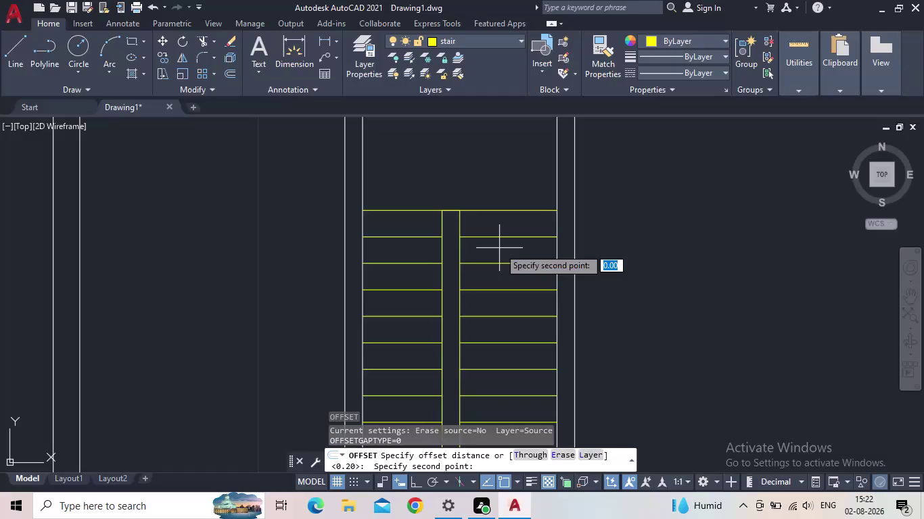
Try offsetting the central strip at 0 and then 0.09, abandoning both attempts.
triple_click(499, 248)
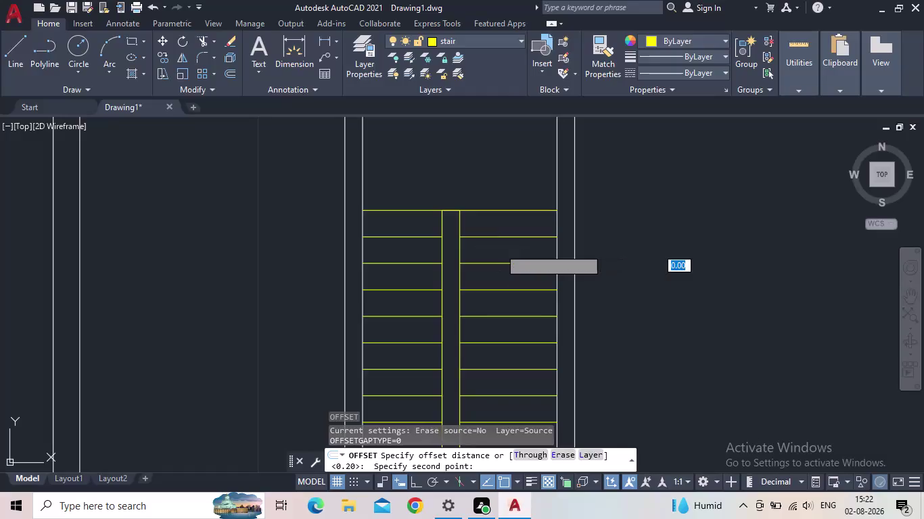
triple_click(499, 248)
key(0)
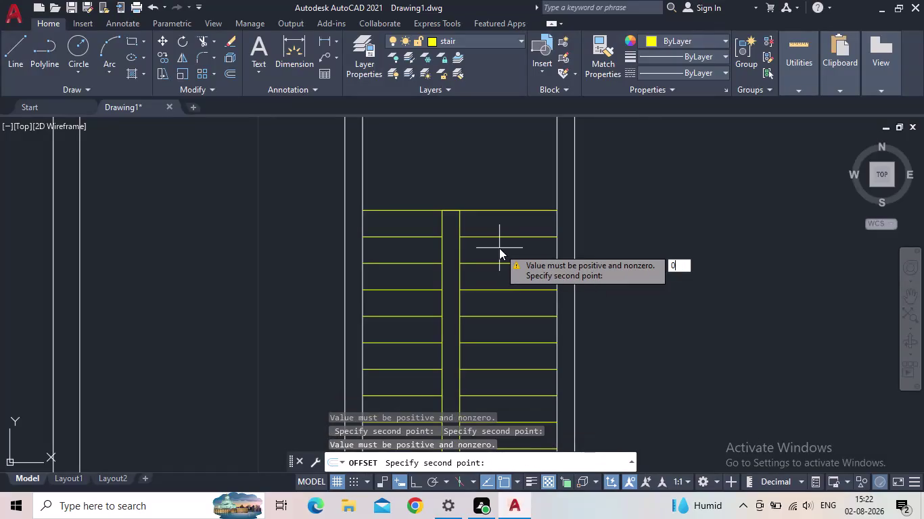
key(Escape)
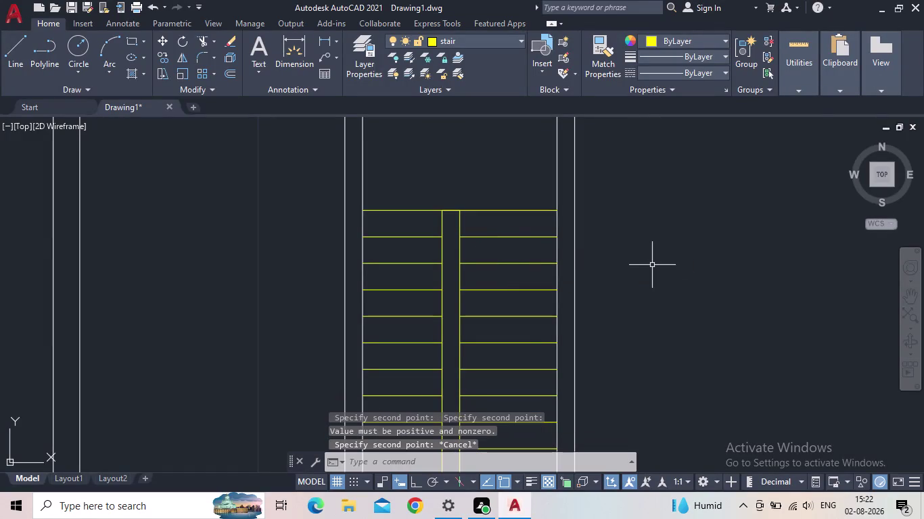
key(o)
key(Return)
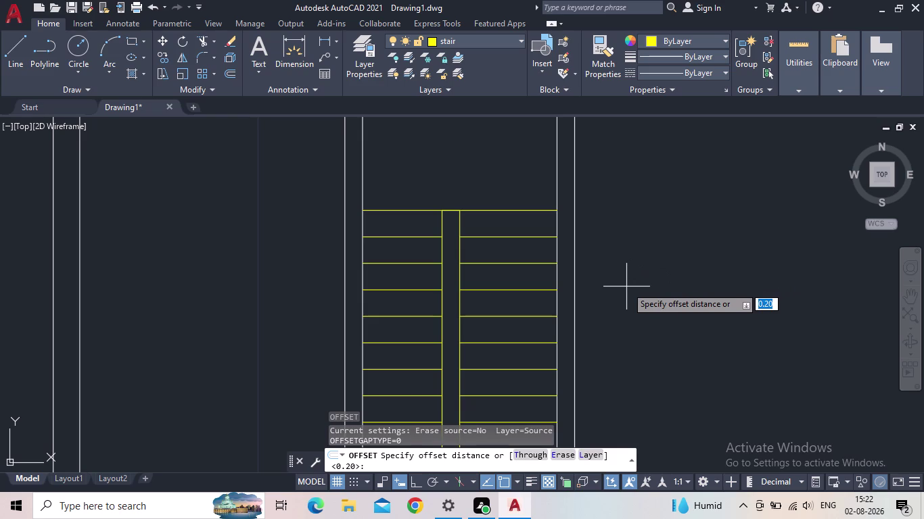
text(0.)
text(09)
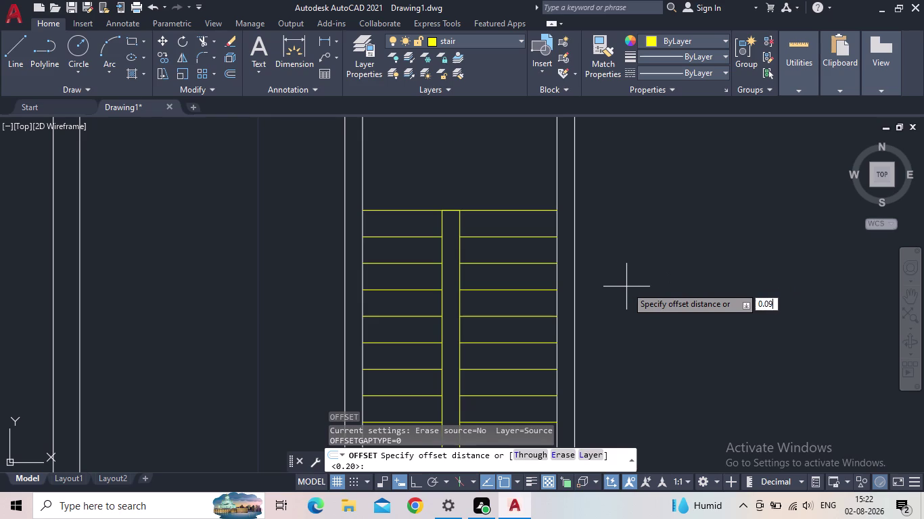
key(Return)
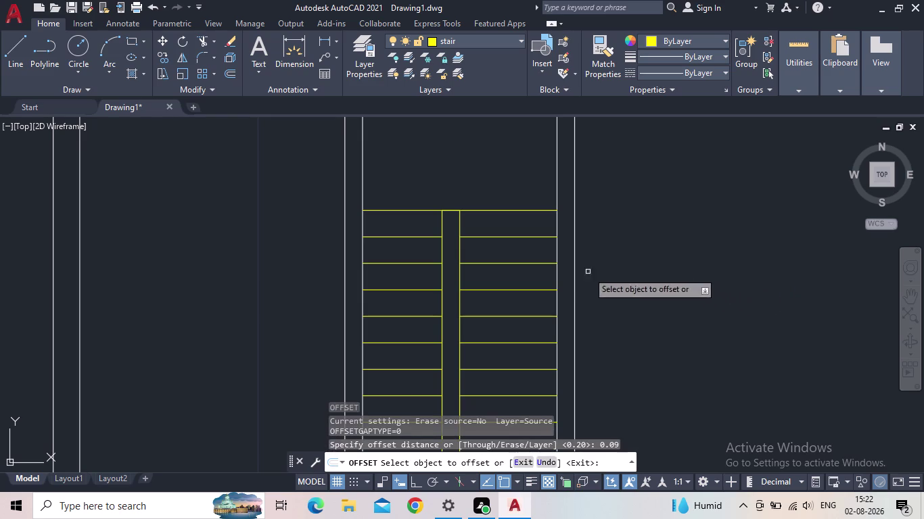
click(459, 223)
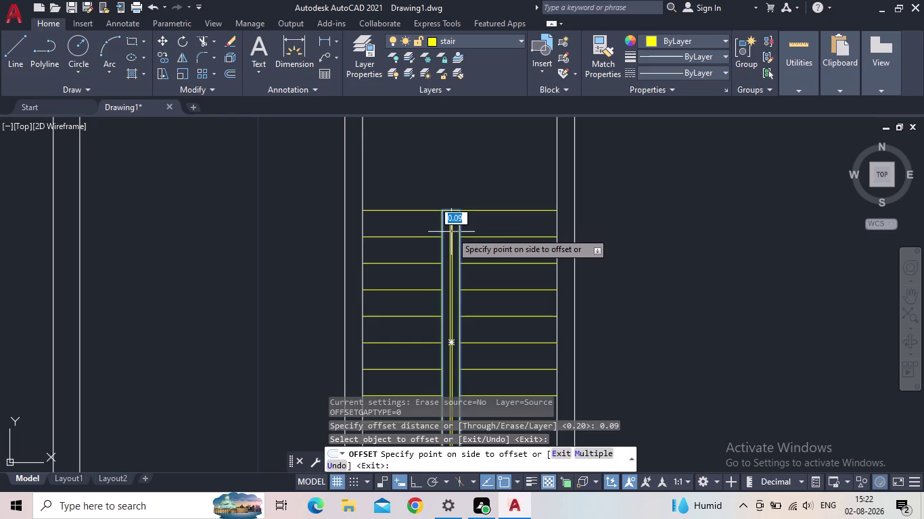
key(Escape)
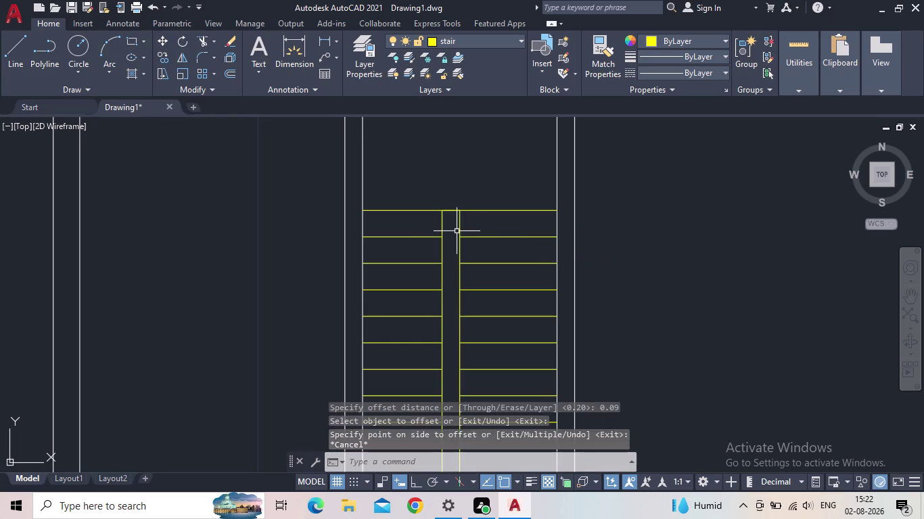
Offset the central strip's outline 0.10 outward and select the new outer outline.
key(o)
key(Return)
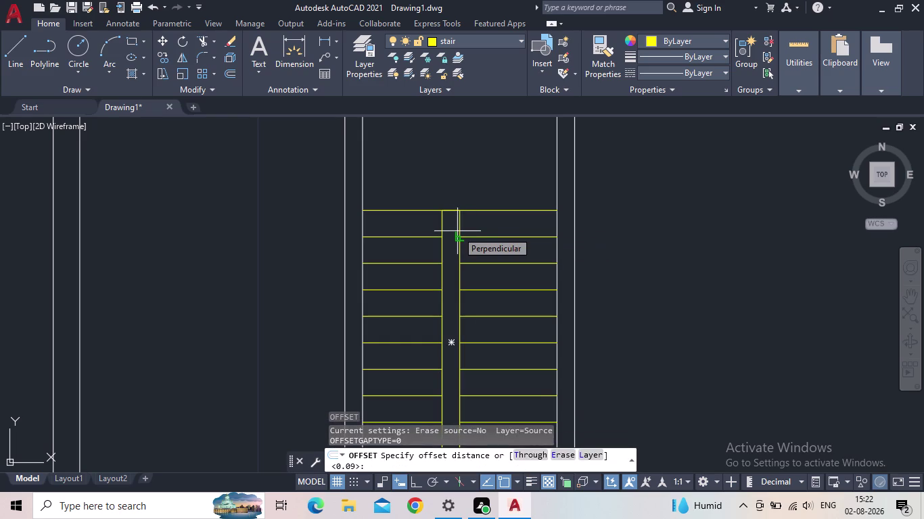
text(0)
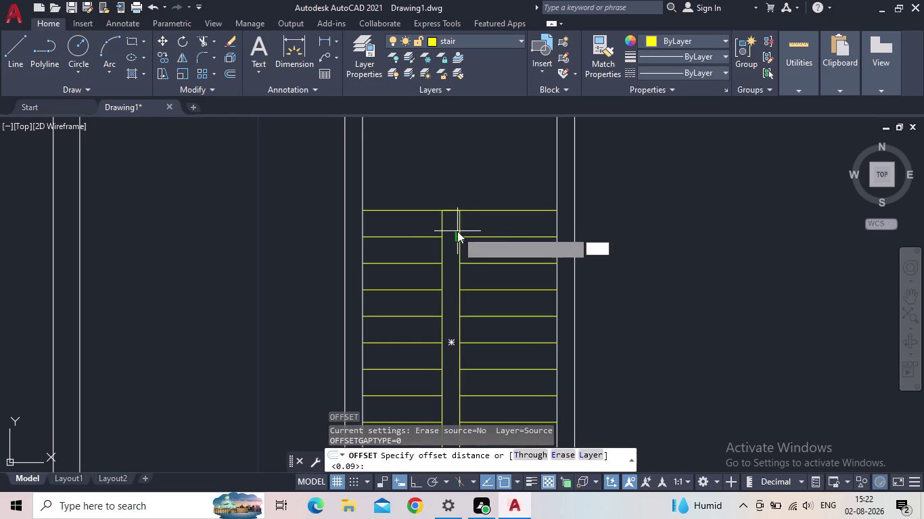
text(.10)
key(Return)
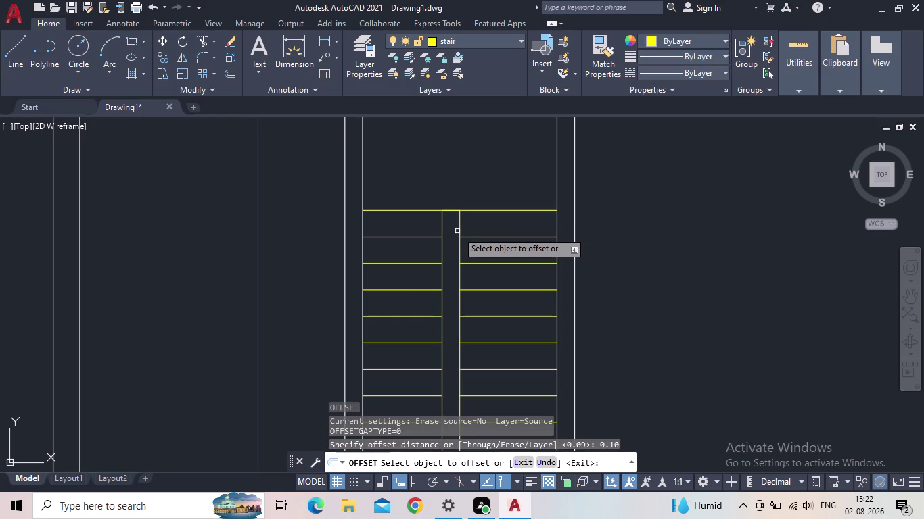
click(460, 225)
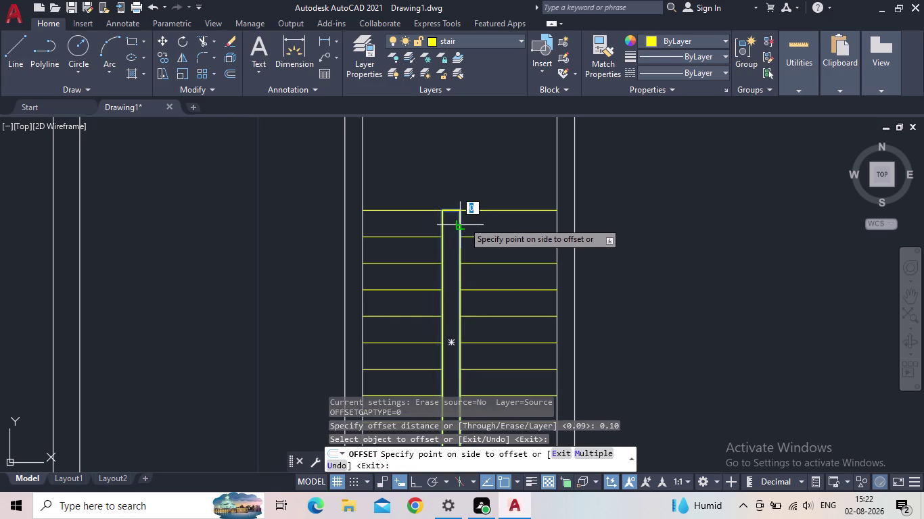
middle_click(463, 222)
middle_drag(463, 215, 465, 209)
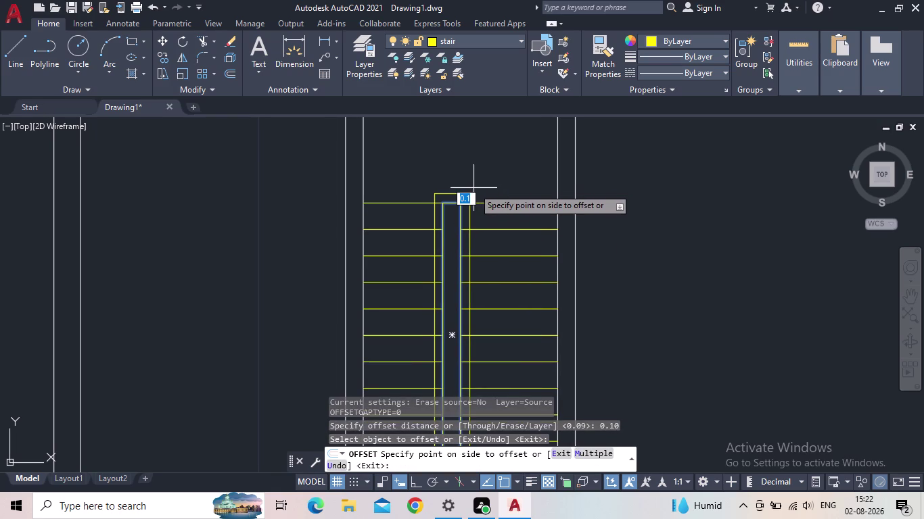
middle_drag(472, 189, 490, 112)
click(492, 134)
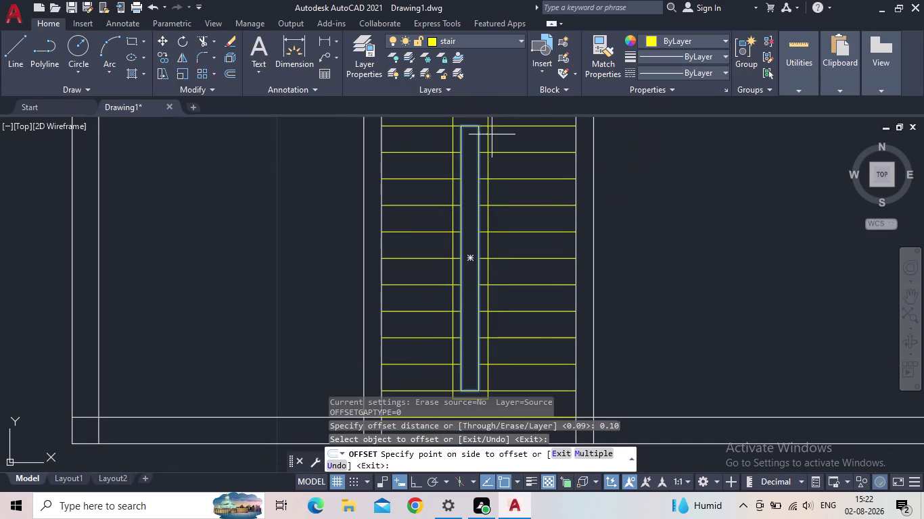
scroll(down, 3)
middle_drag(489, 187, 485, 205)
key(Escape)
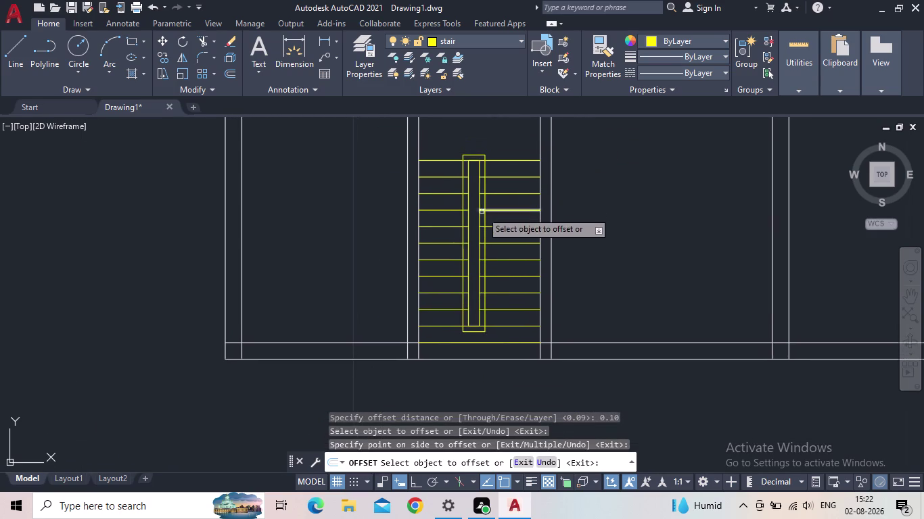
scroll(up, 3)
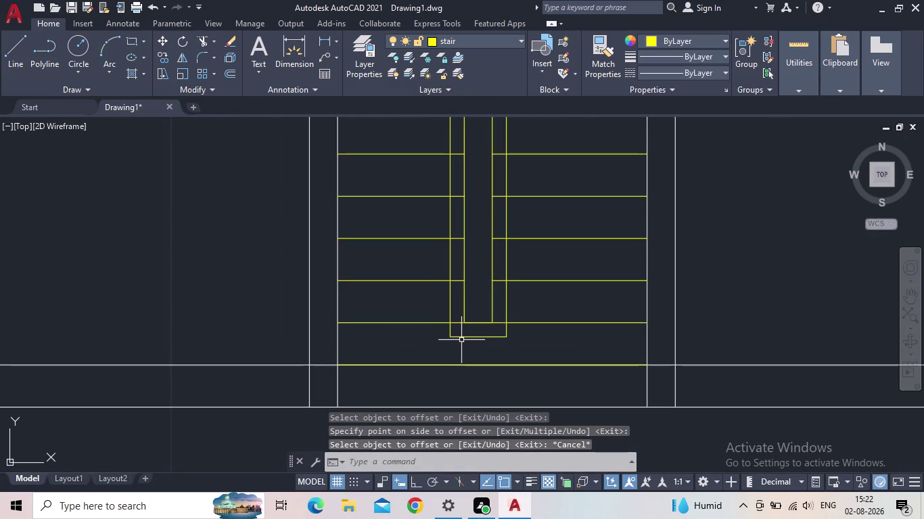
click(462, 338)
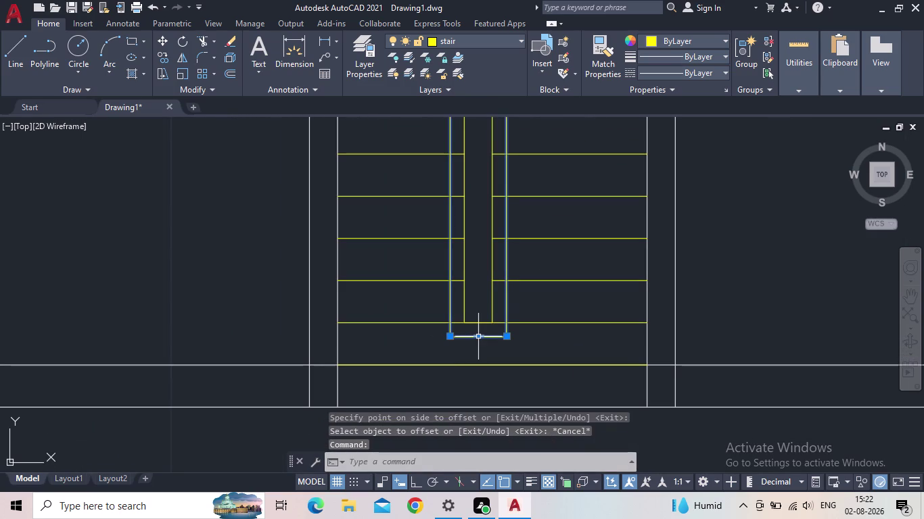
Try grip-stretching the outer outline's bottom and top edges, then cancel.
click(478, 337)
click(476, 324)
scroll(down, 3)
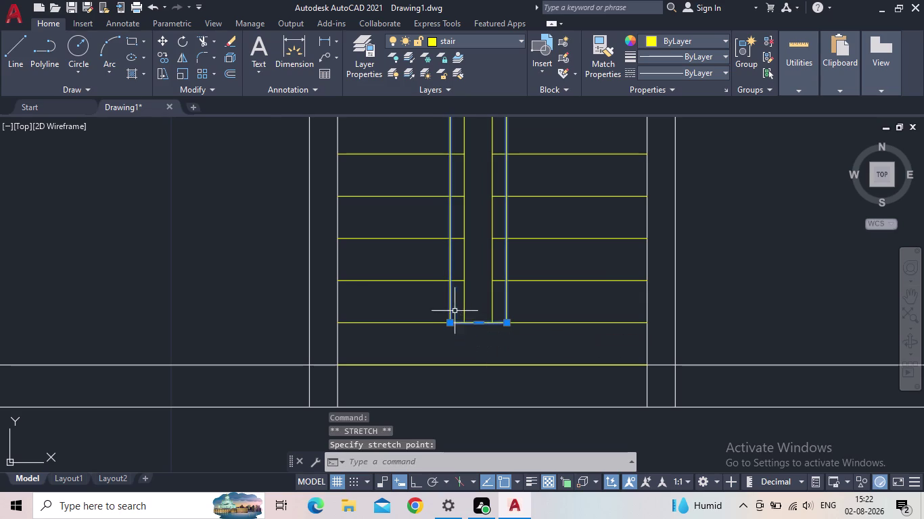
middle_drag(422, 292, 405, 395)
scroll(down, 3)
scroll(up, 3)
middle_drag(415, 342, 432, 266)
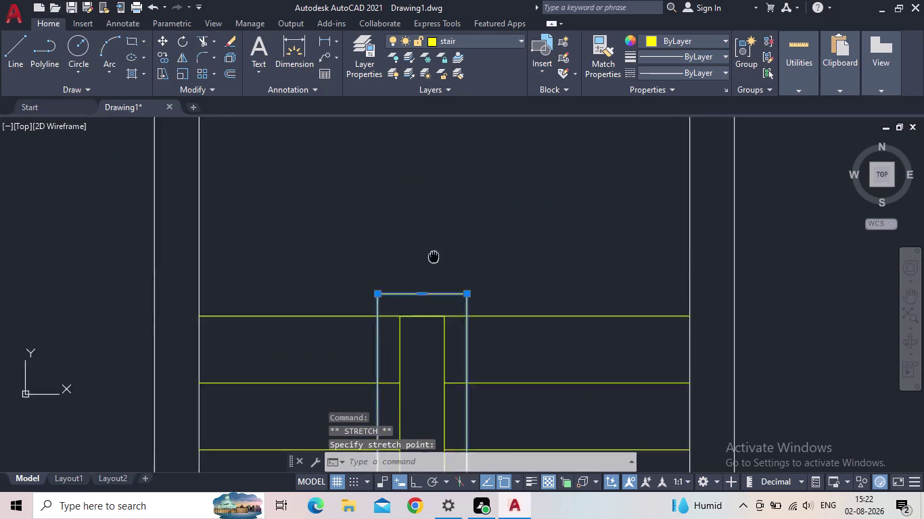
middle_drag(432, 266, 438, 220)
click(431, 240)
click(430, 262)
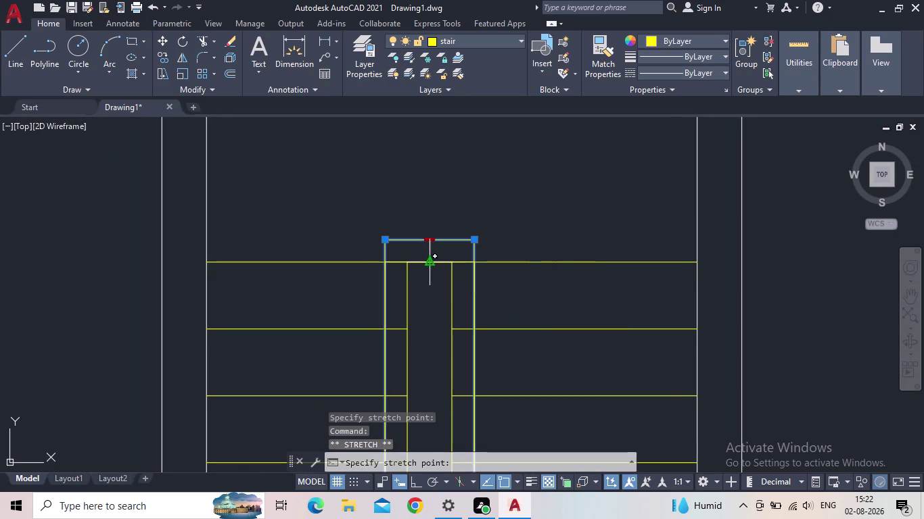
scroll(down, 3)
middle_drag(432, 272, 466, 242)
key(Escape)
scroll(down, 3)
middle_drag(449, 297, 464, 260)
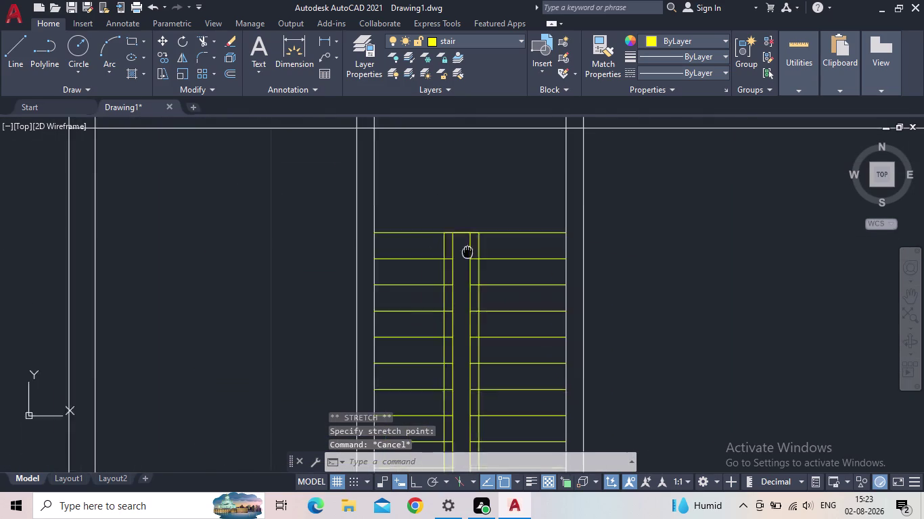
middle_drag(464, 261, 485, 197)
scroll(down, 3)
scroll(up, 3)
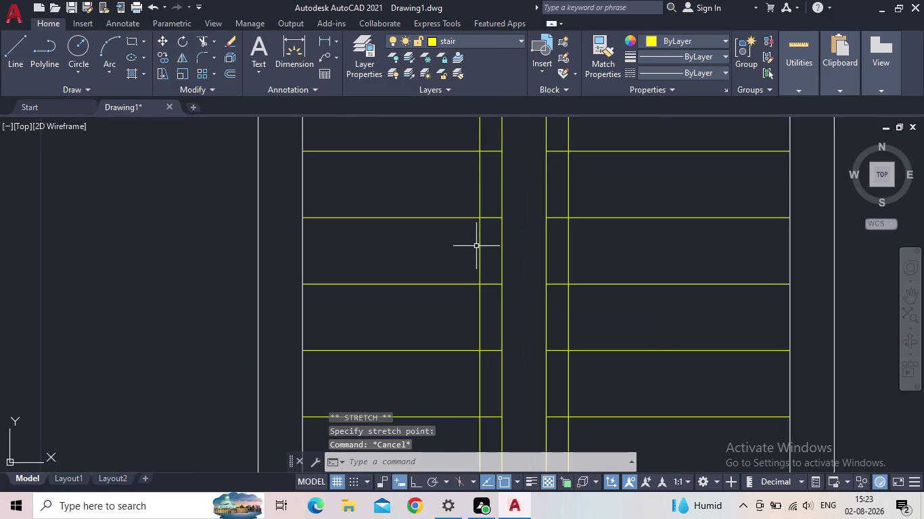
Move the outer outline's left and right sides in toward the central strip.
click(479, 248)
scroll(down, 3)
middle_drag(497, 252, 516, 177)
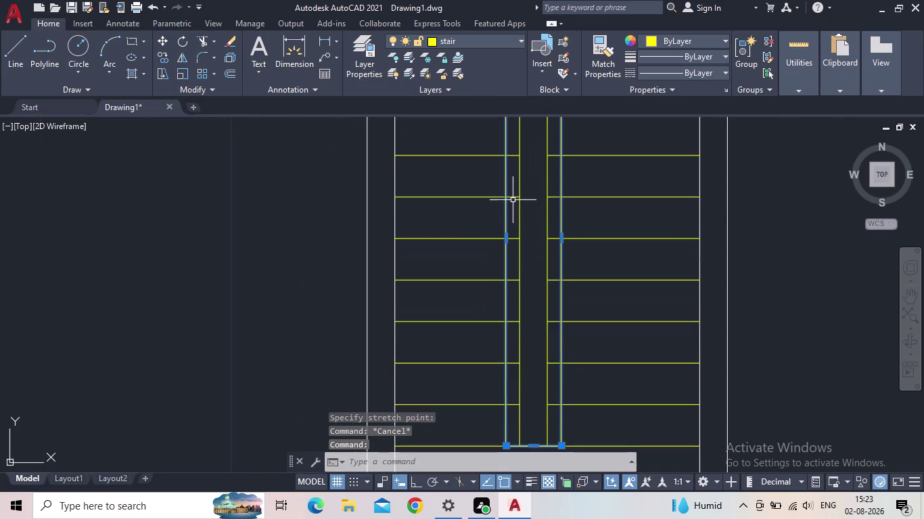
click(506, 239)
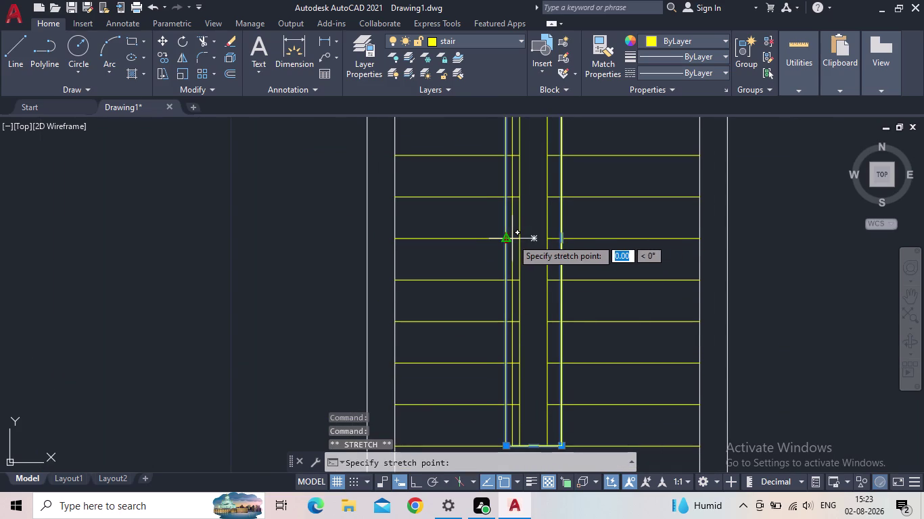
click(512, 239)
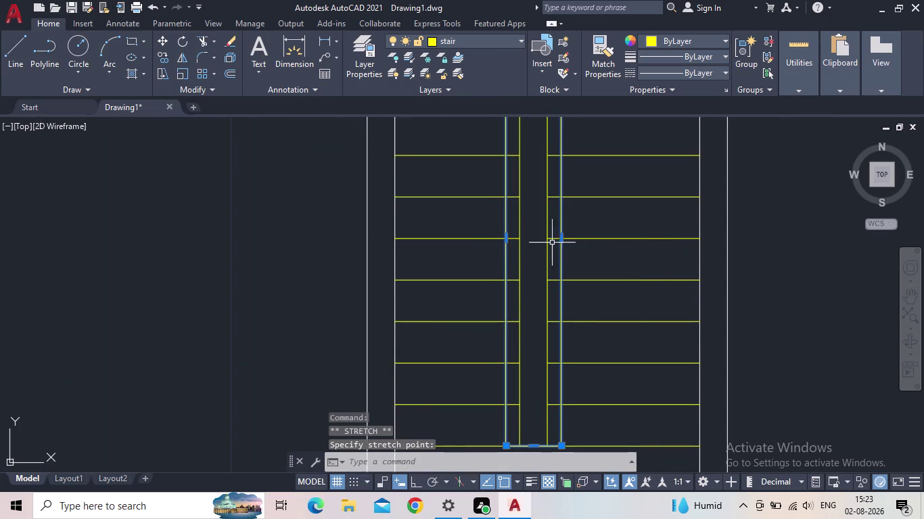
click(505, 240)
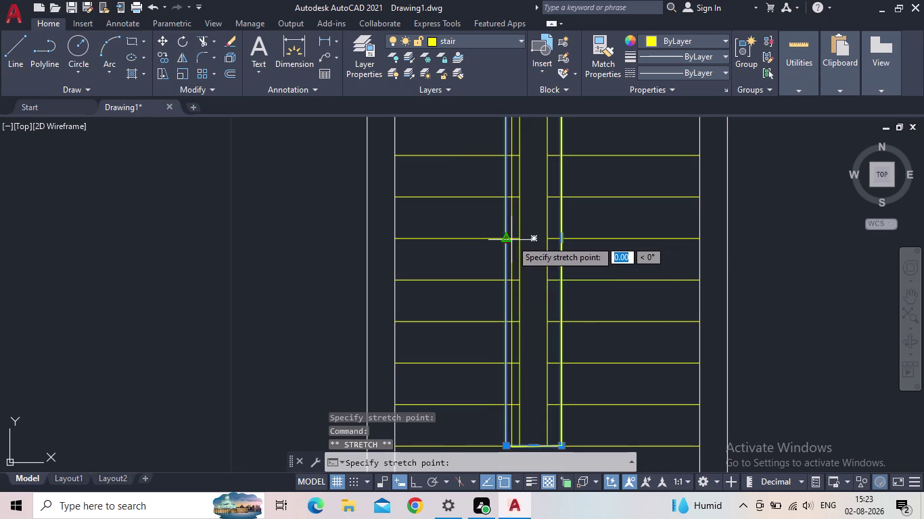
click(511, 240)
click(506, 240)
scroll(up, 3)
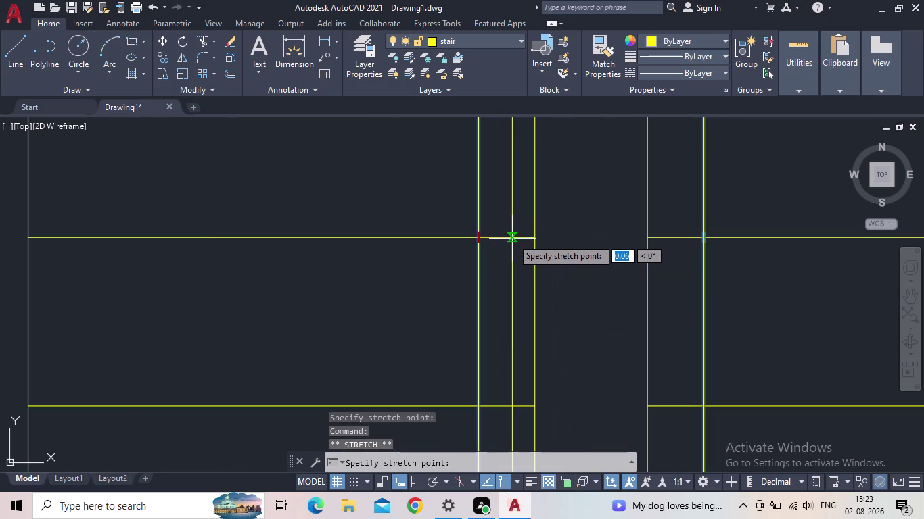
click(512, 239)
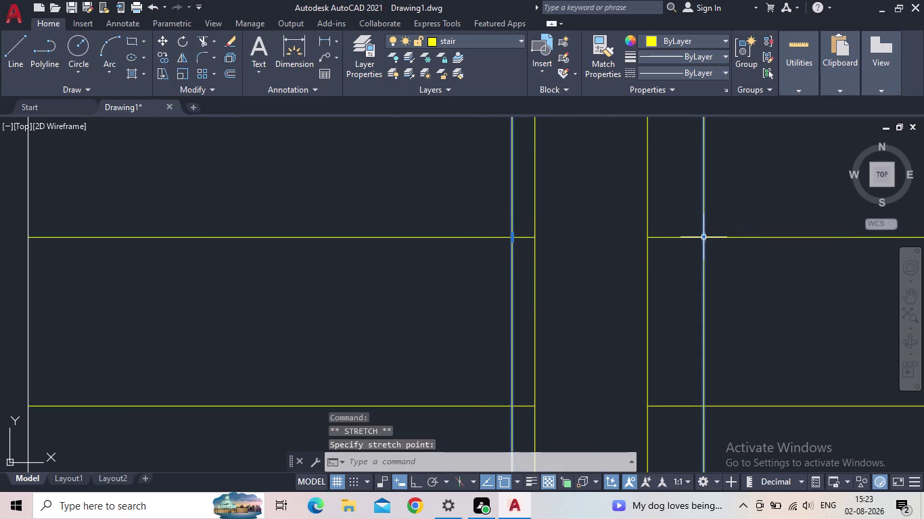
click(707, 241)
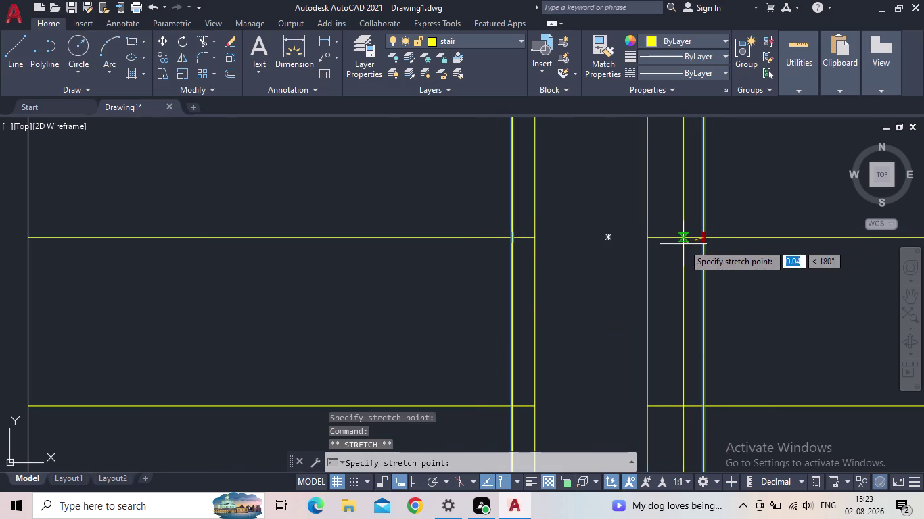
click(683, 244)
scroll(down, 3)
scroll(down, 3)
middle_drag(724, 271, 685, 277)
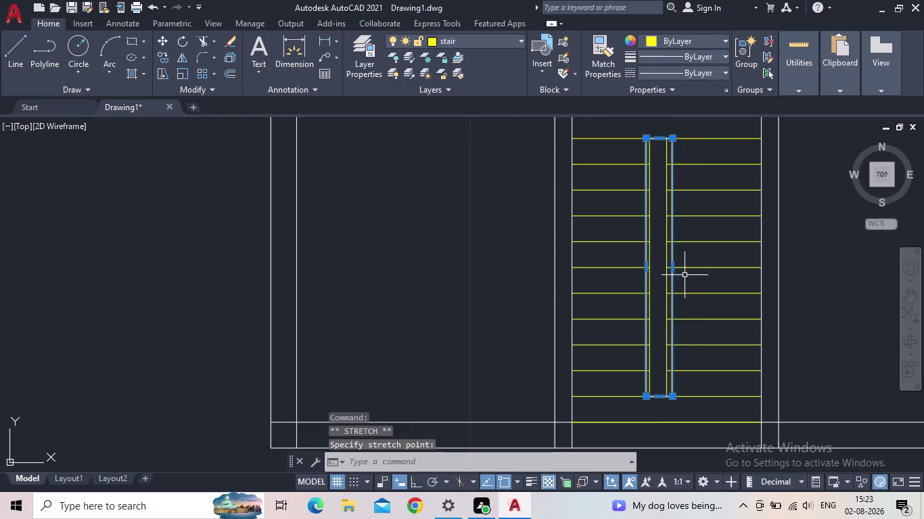
scroll(up, 3)
scroll(up, 3)
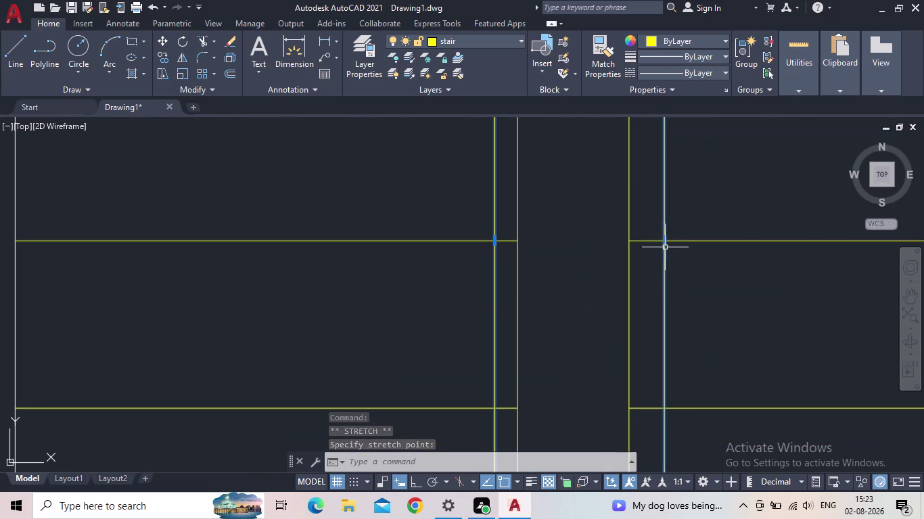
Select the central strip lines, stretch their end, then cancel and clear the selection.
click(665, 244)
click(664, 243)
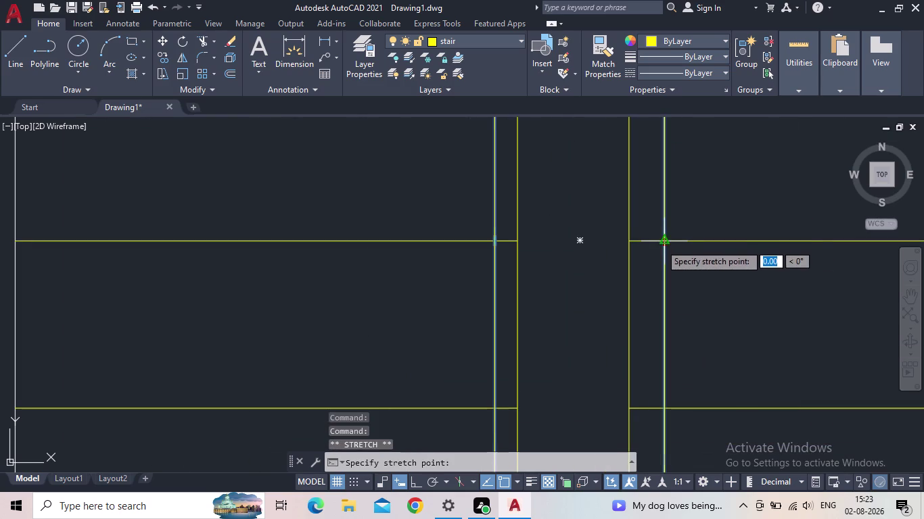
click(653, 244)
scroll(down, 3)
middle_drag(689, 283, 683, 295)
scroll(down, 3)
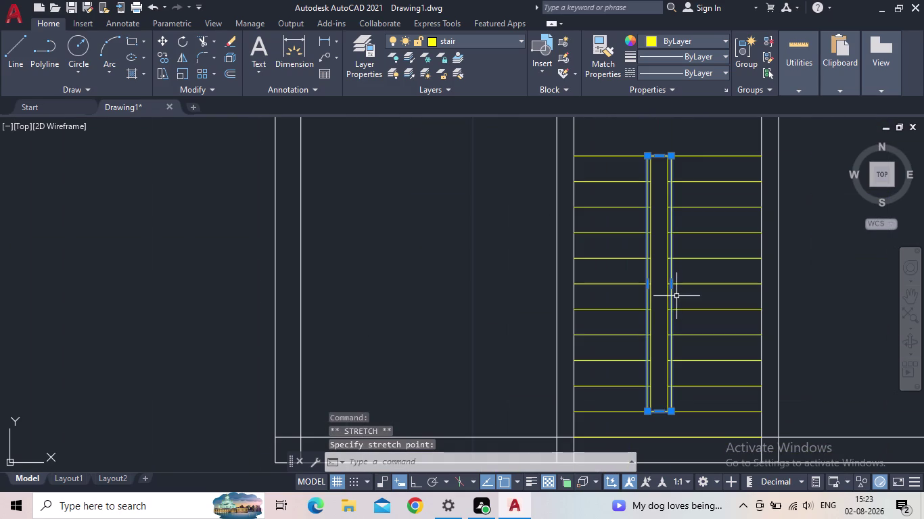
key(Escape)
middle_drag(675, 295, 645, 270)
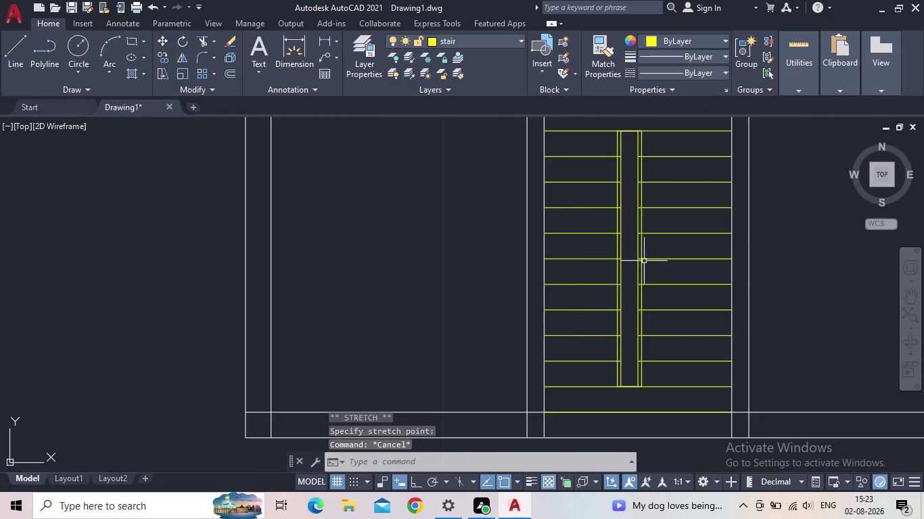
scroll(down, 3)
middle_drag(622, 266, 597, 284)
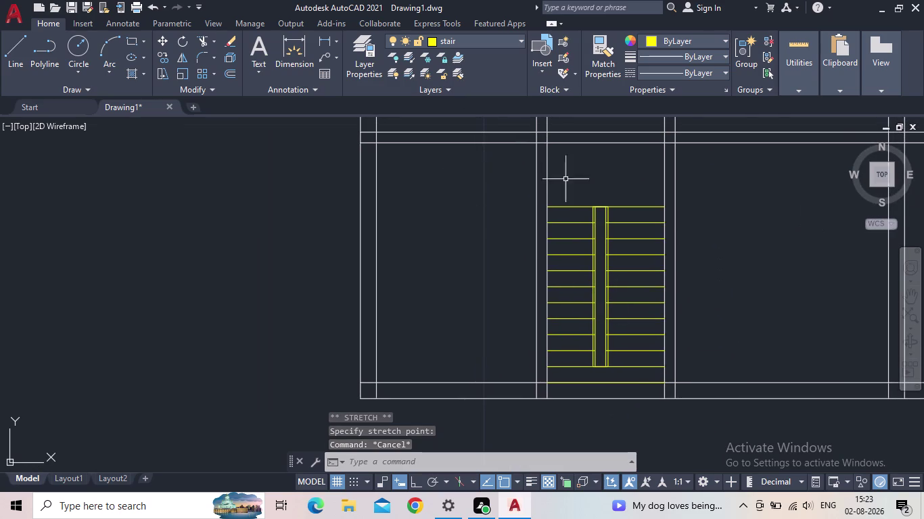
scroll(up, 3)
With TR, trim the first tread pieces inside the central strip using picks and a fence.
text(t)
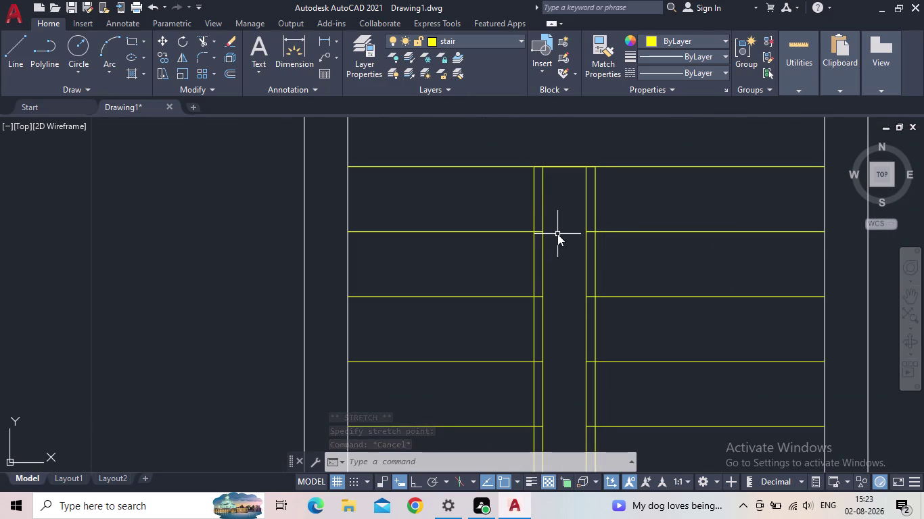
text(r)
key(Return)
scroll(up, 3)
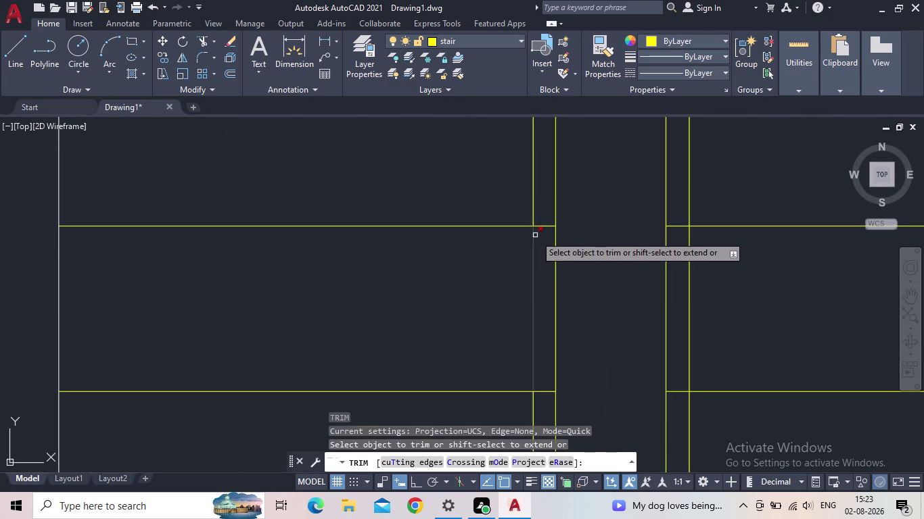
scroll(up, 3)
click(543, 234)
click(549, 205)
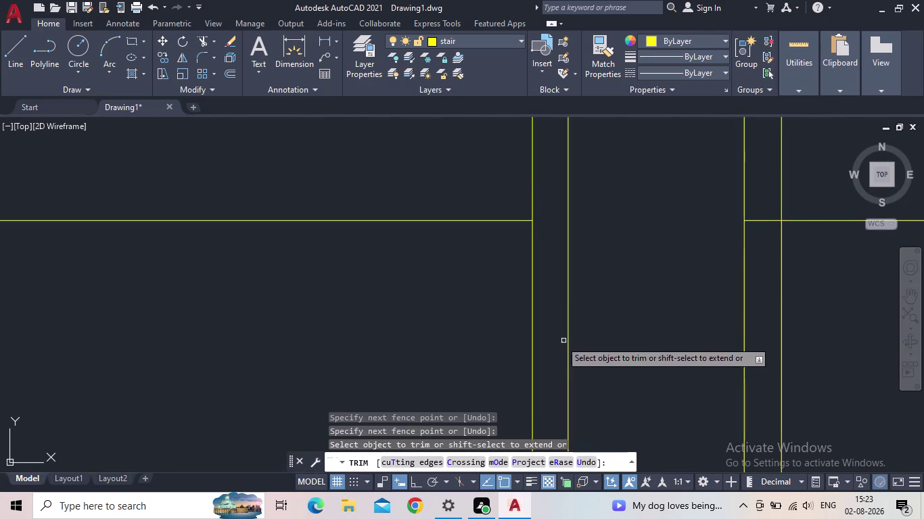
middle_drag(545, 323, 503, 130)
scroll(down, 3)
drag(507, 249, 505, 240)
click(506, 220)
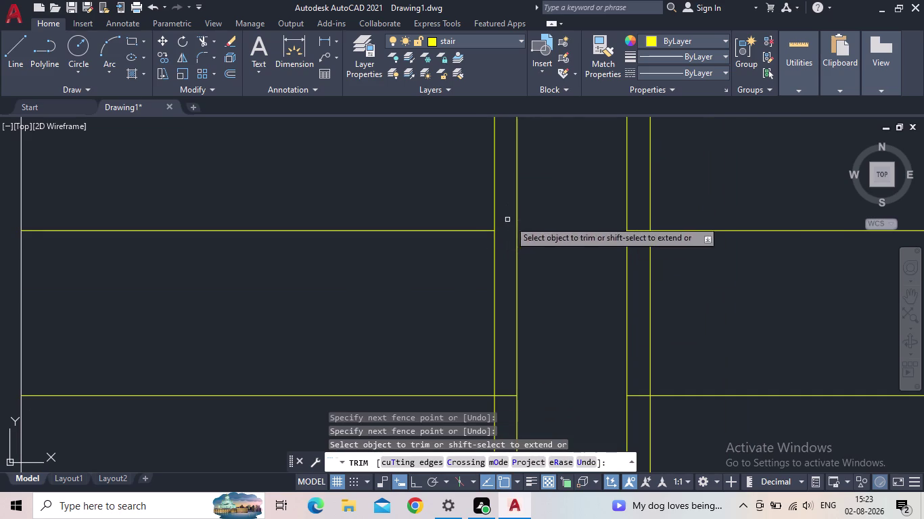
click(638, 231)
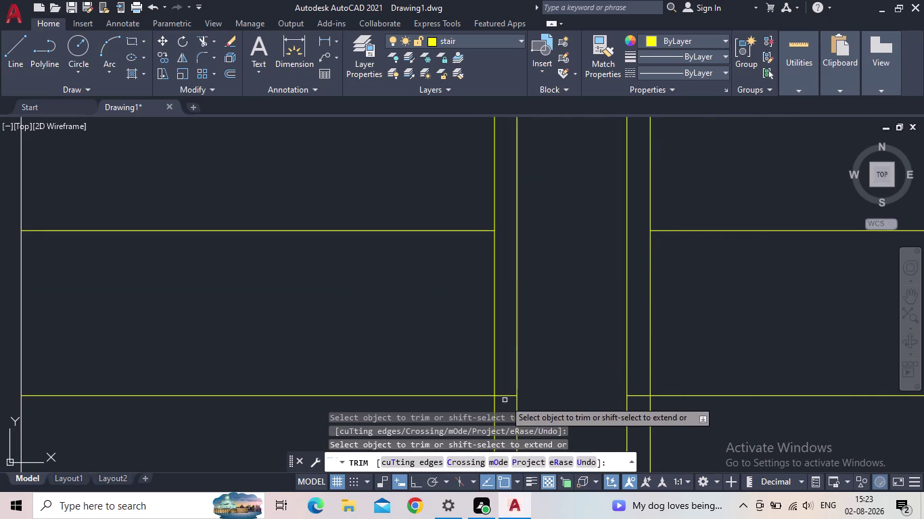
click(505, 399)
click(505, 396)
click(507, 394)
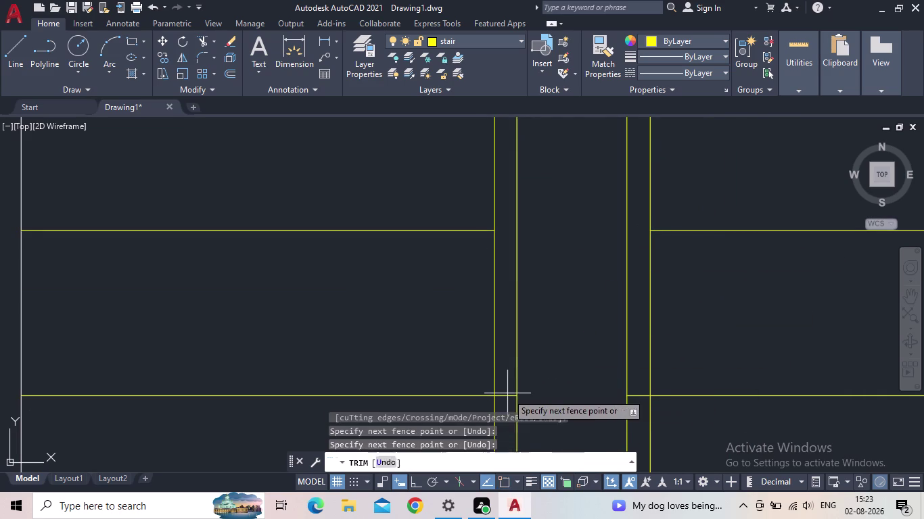
click(506, 400)
click(637, 403)
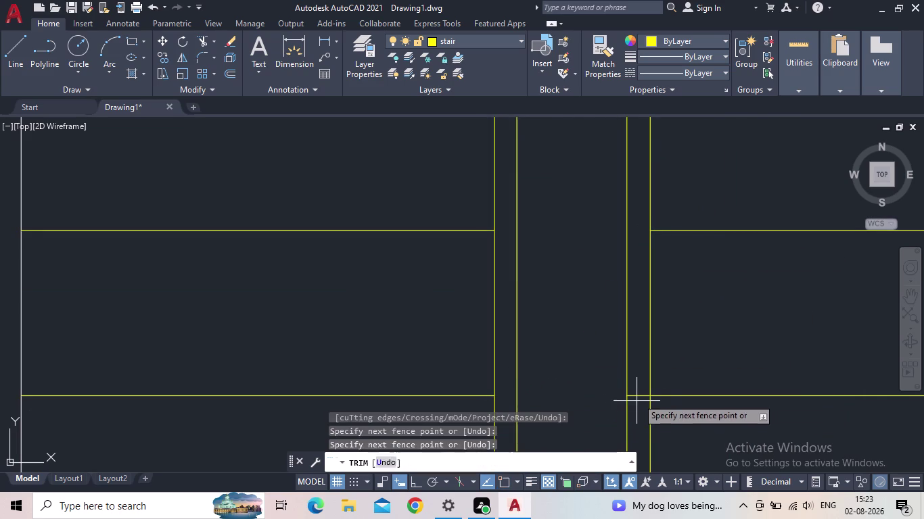
click(639, 393)
scroll(down, 3)
middle_drag(584, 420, 518, 208)
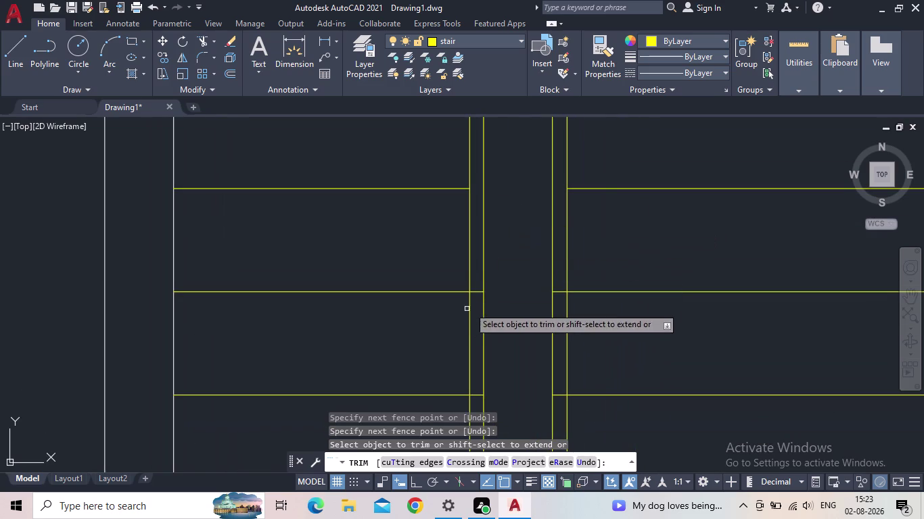
Trim the middle tread pieces on both sides of the central strip.
click(476, 296)
click(476, 287)
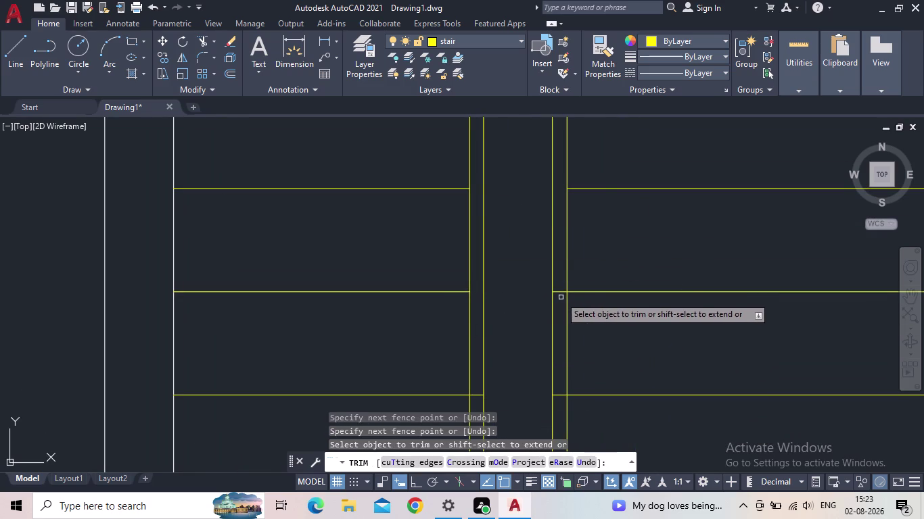
click(560, 297)
click(560, 293)
click(560, 292)
scroll(down, 3)
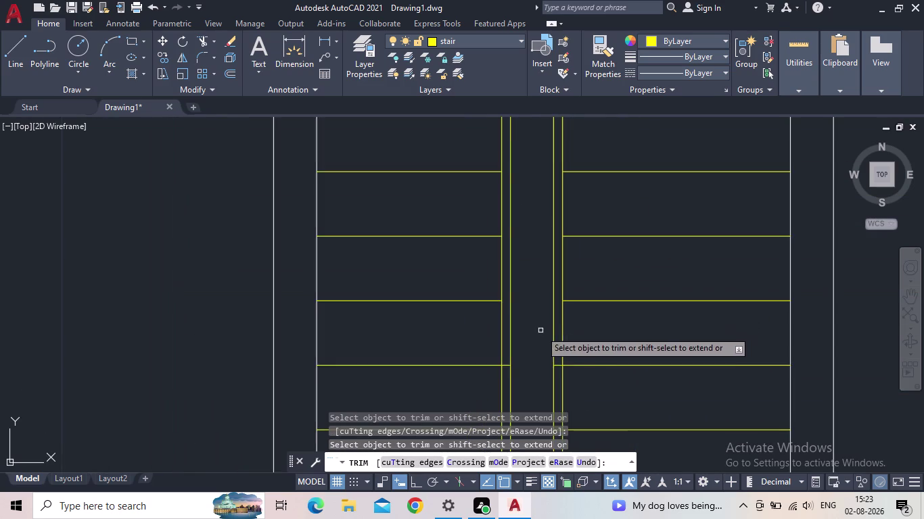
middle_drag(539, 332, 538, 216)
scroll(up, 3)
click(506, 250)
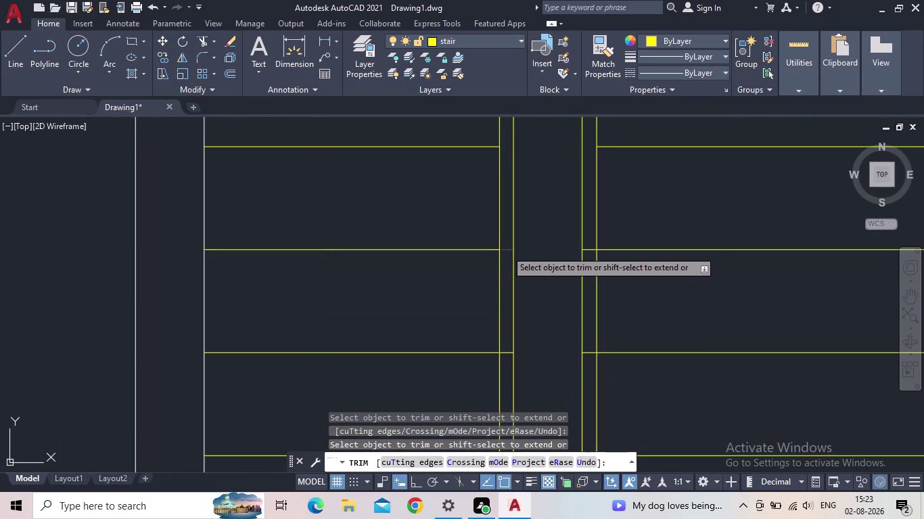
click(504, 353)
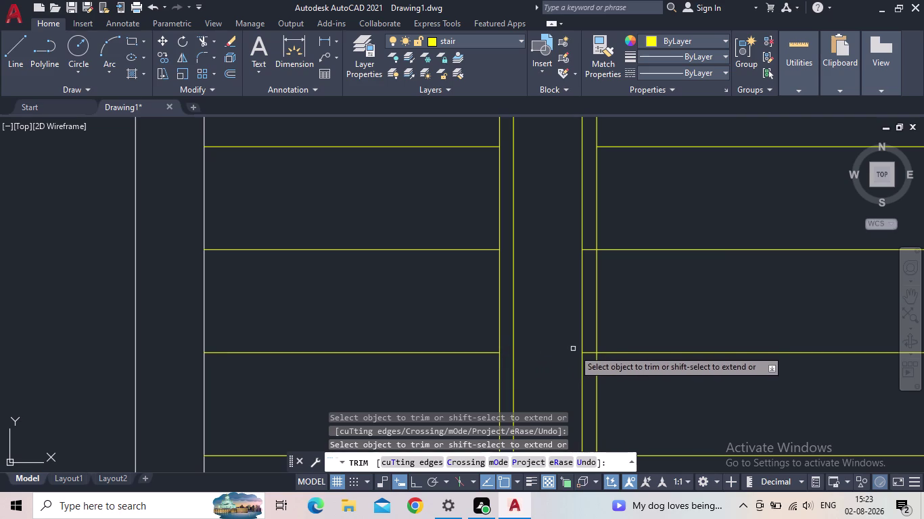
click(591, 353)
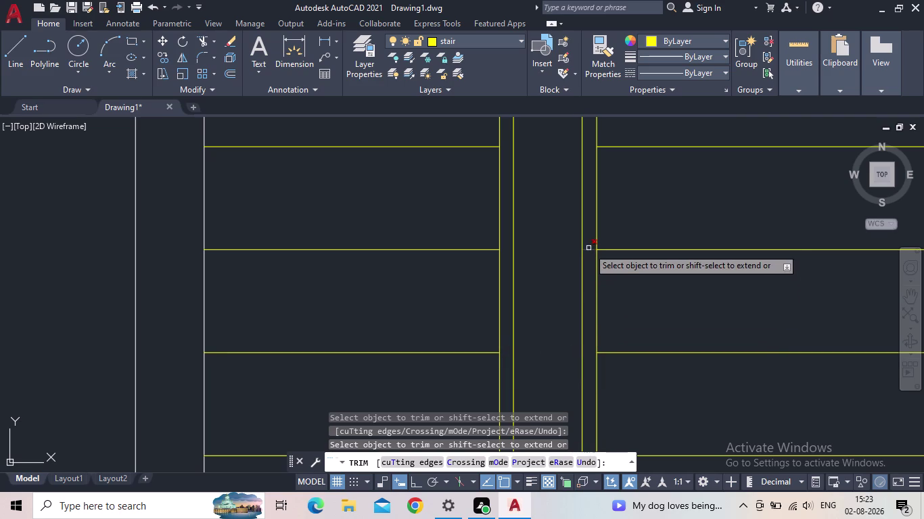
click(588, 250)
scroll(down, 3)
middle_drag(542, 294, 526, 163)
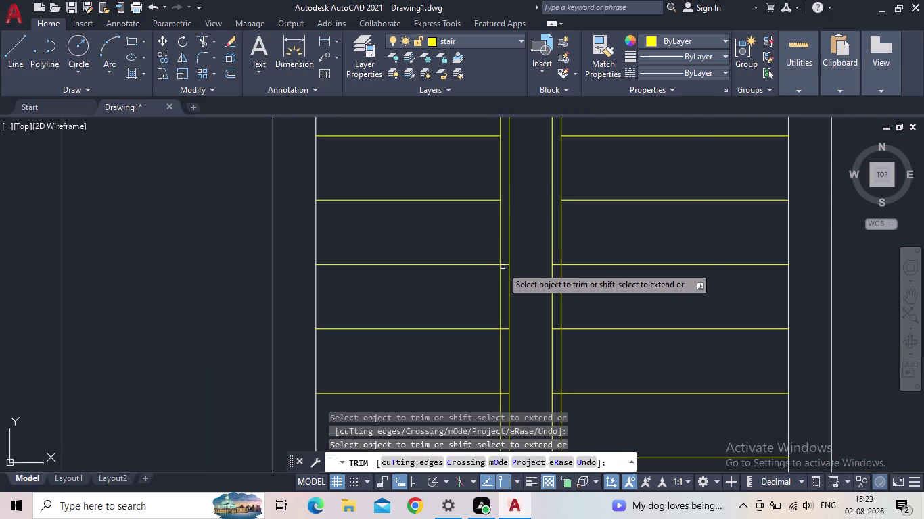
click(505, 265)
click(506, 329)
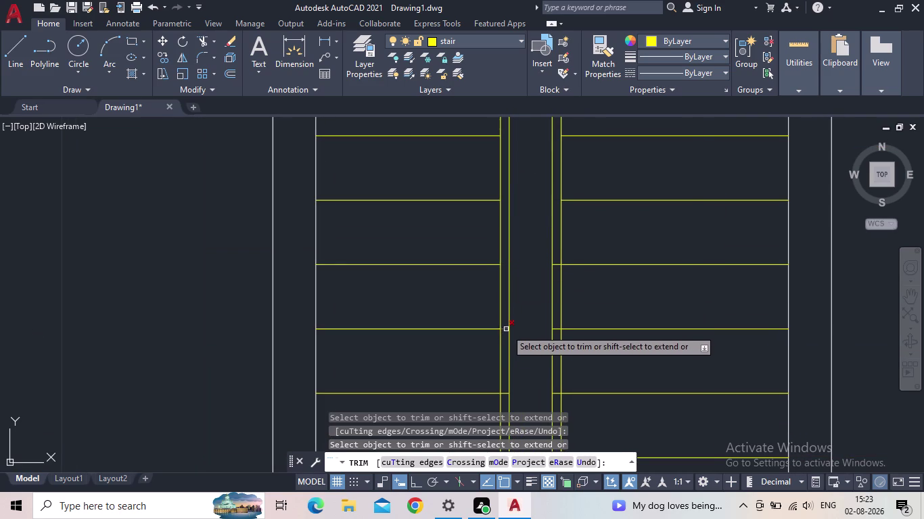
click(557, 330)
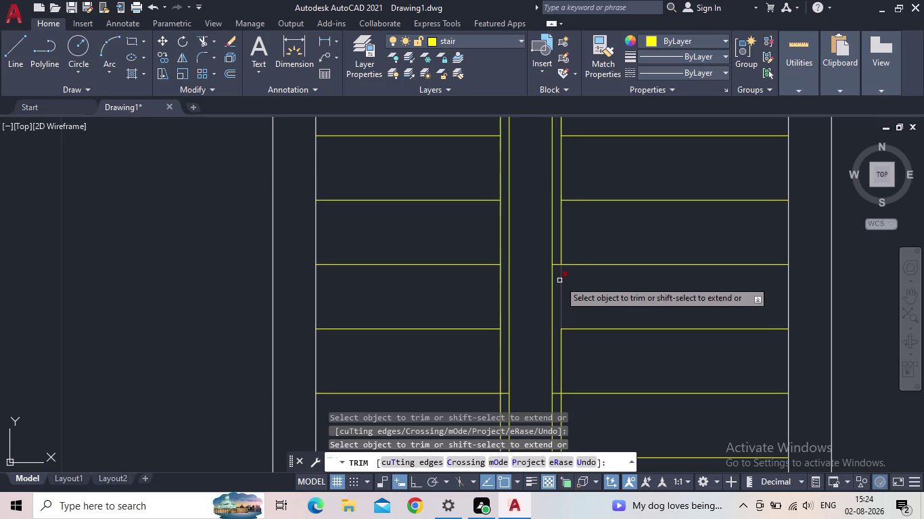
click(556, 265)
Trim the last tread pieces at the stair's end and begin saving the drawing.
scroll(down, 3)
middle_drag(530, 286, 532, 257)
scroll(up, 3)
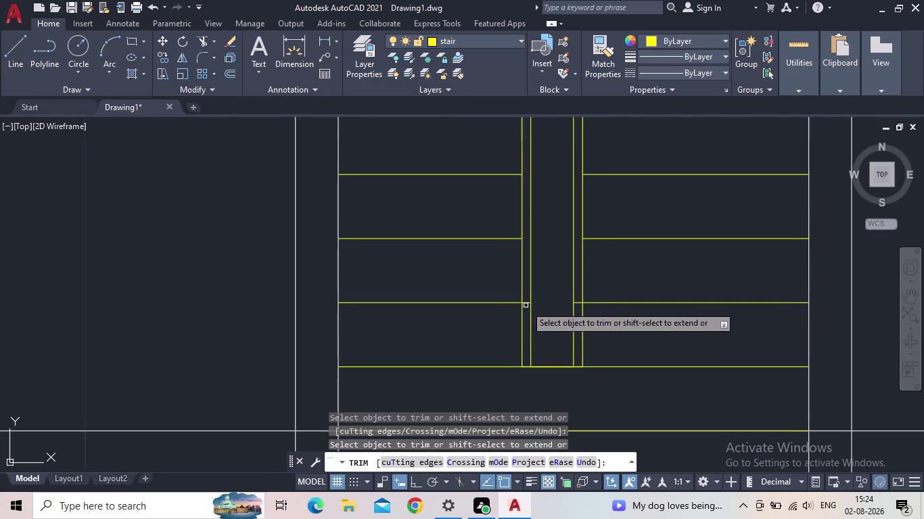
scroll(up, 3)
click(526, 302)
click(609, 301)
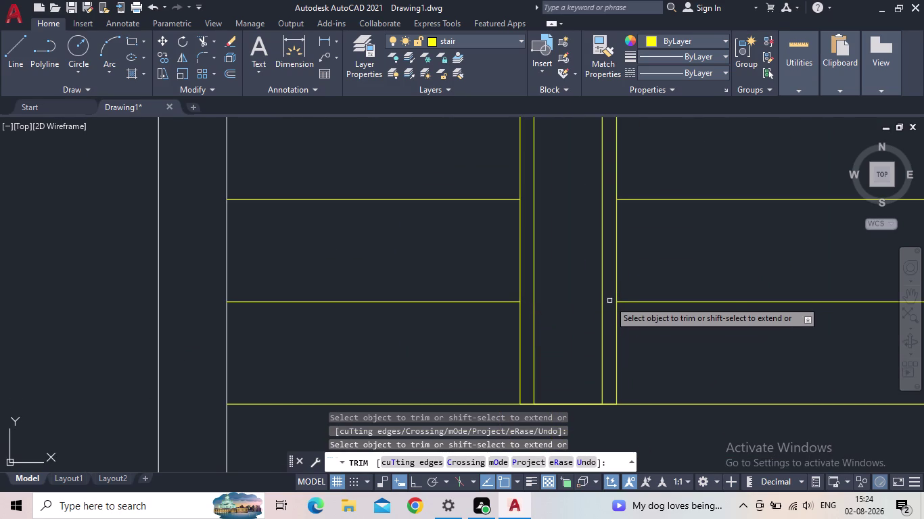
scroll(down, 3)
middle_drag(574, 306, 554, 408)
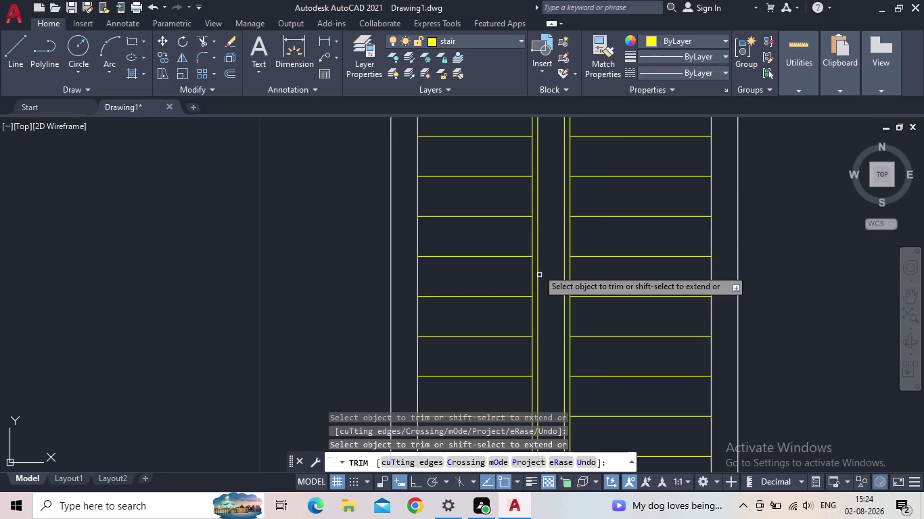
middle_drag(542, 193, 513, 374)
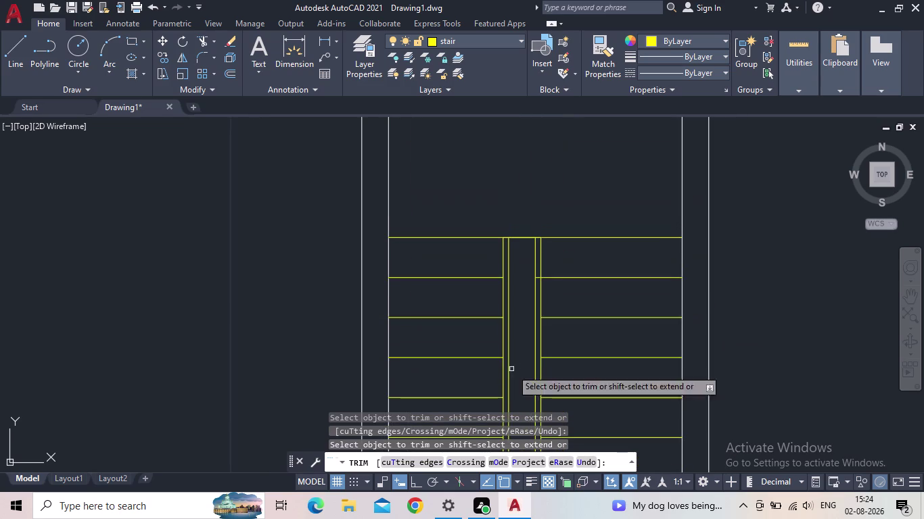
key(Escape)
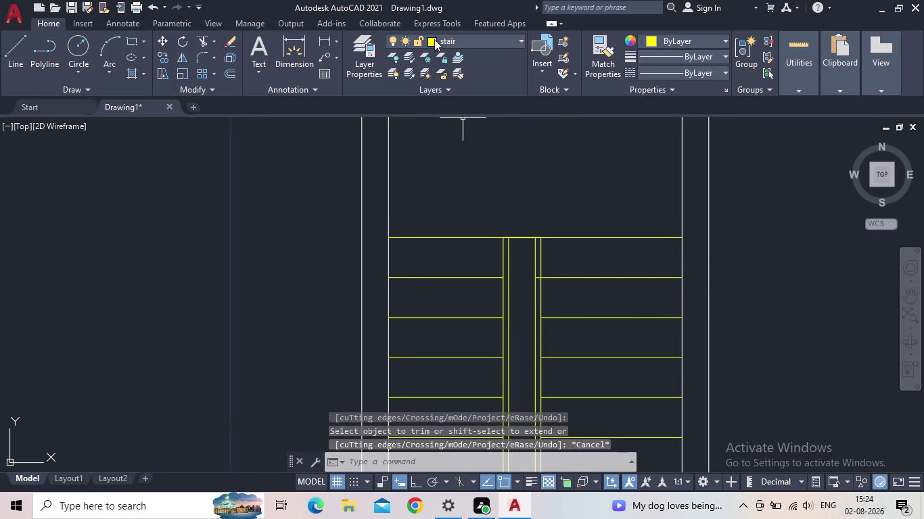
click(75, 6)
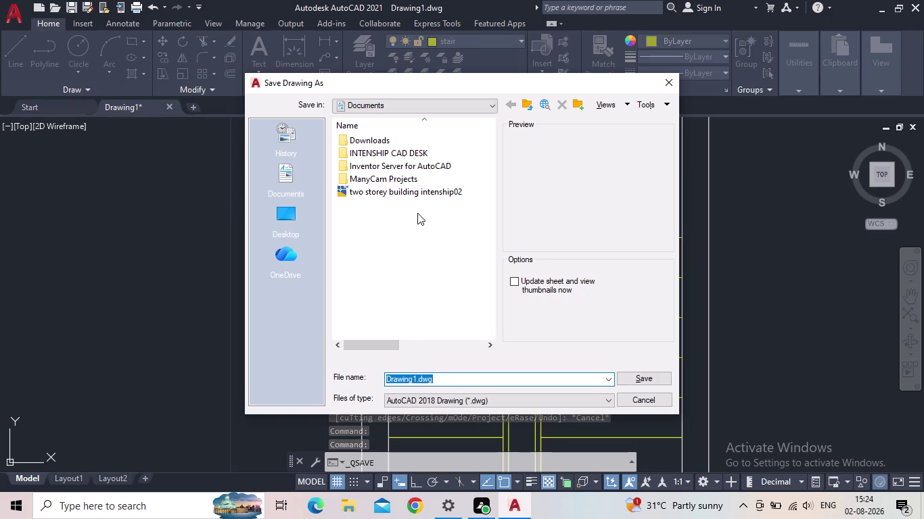
Browse into the INTENSHIP CAD DESK folder in the save window, then back to Documents.
click(392, 153)
click(392, 152)
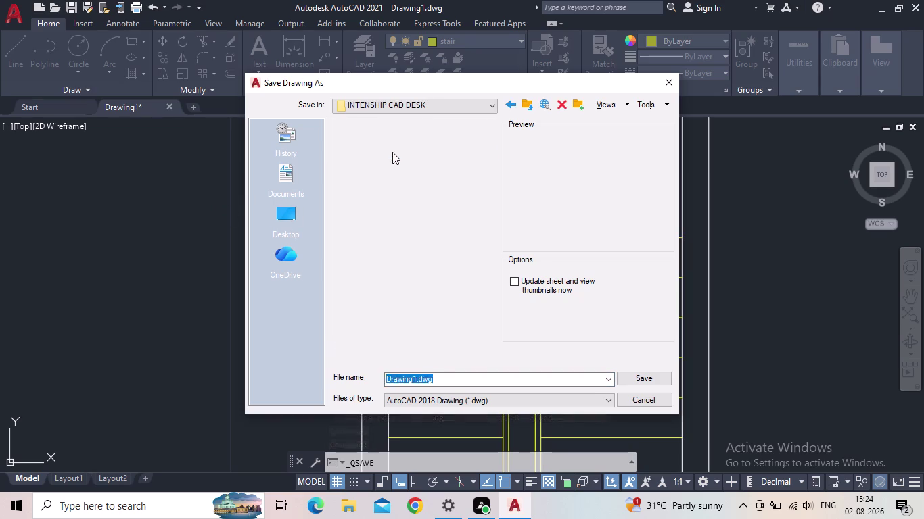
click(446, 381)
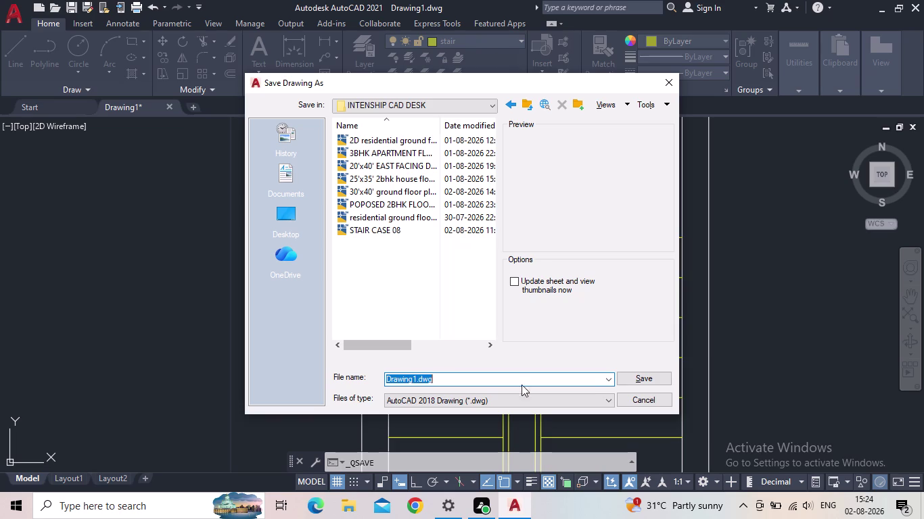
click(508, 102)
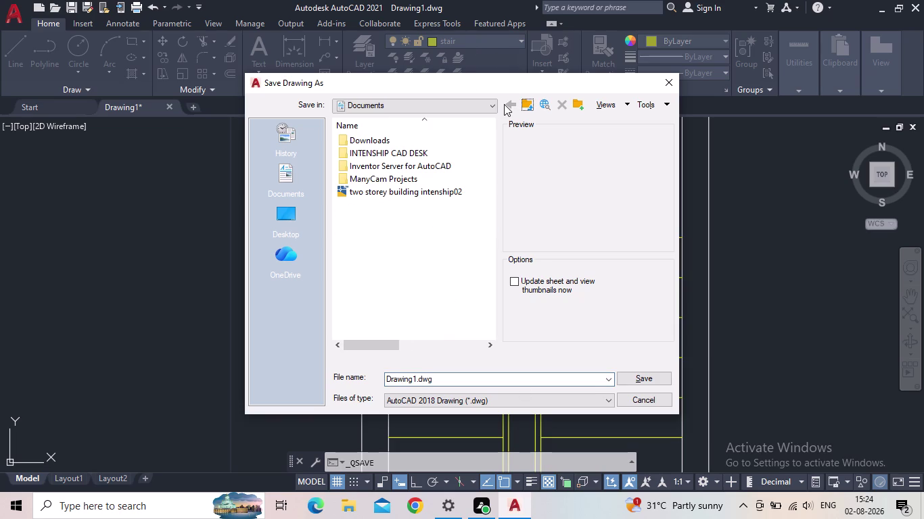
double_click(345, 508)
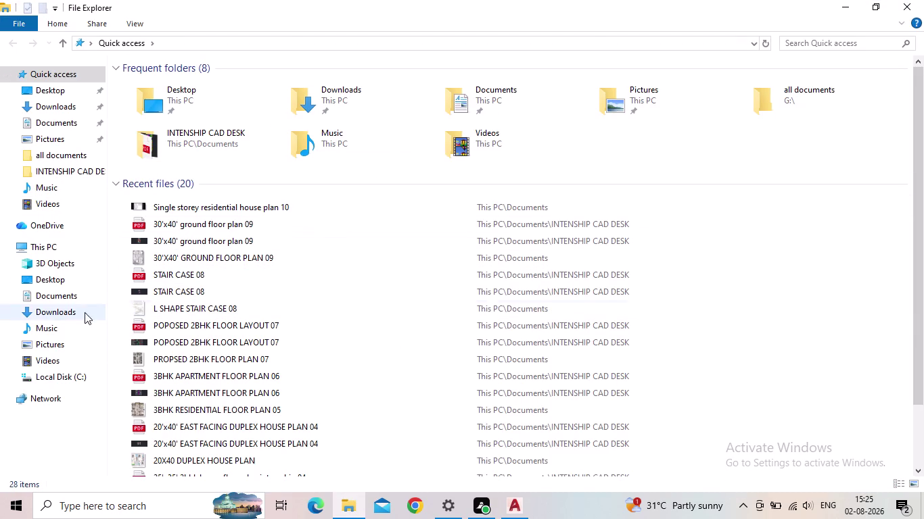
Browse Documents in File Explorer, then return to AutoCAD's Save Drawing As window.
click(53, 294)
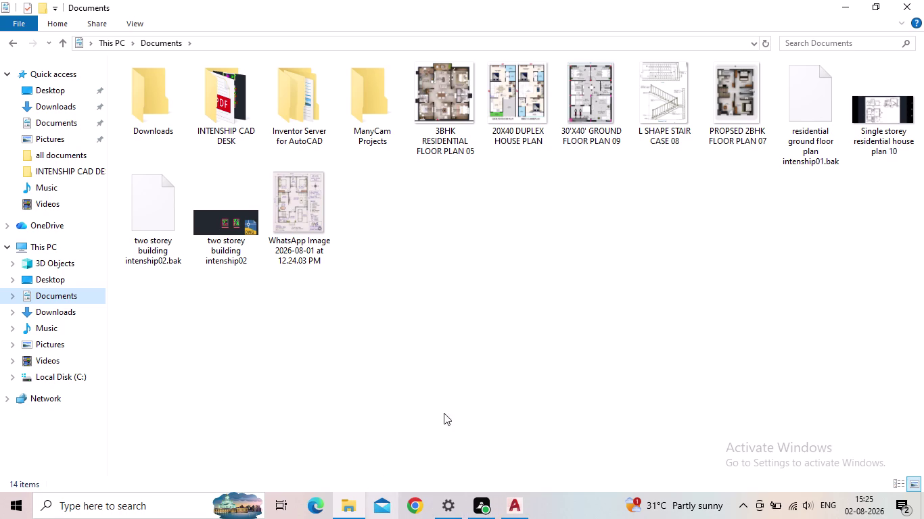
click(911, 7)
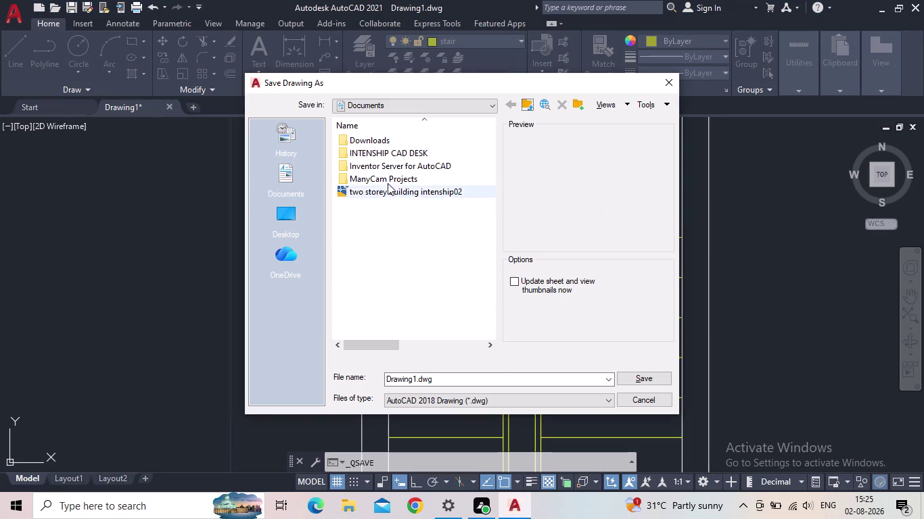
Open the INTENSHIP CAD DESK folder and clear the mistyped file name.
click(454, 383)
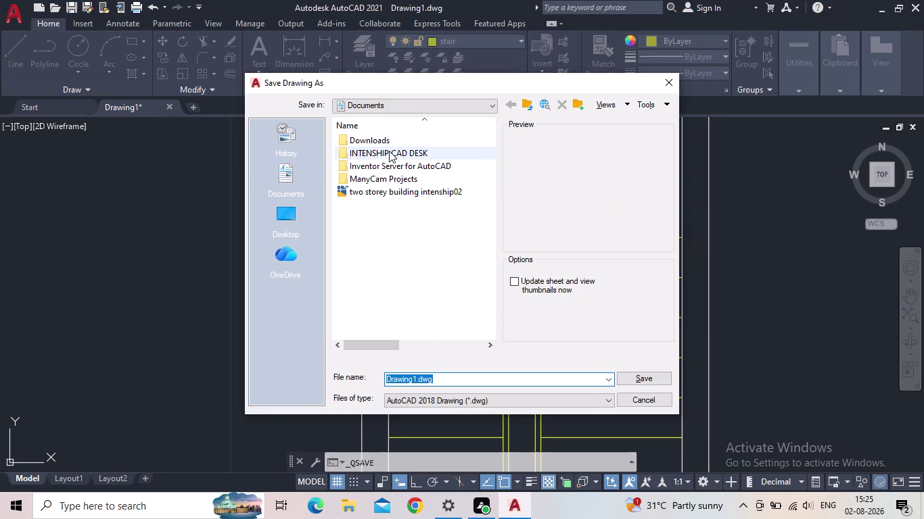
double_click(389, 151)
click(462, 378)
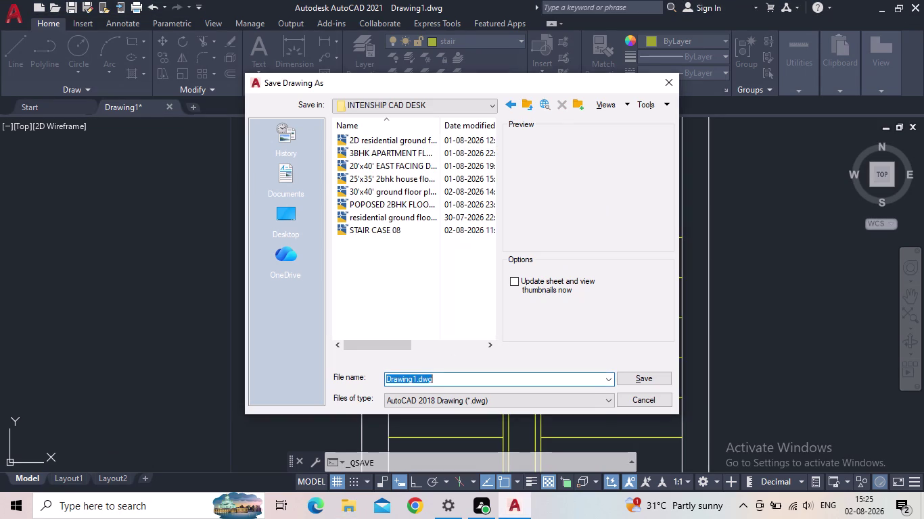
text(singl)
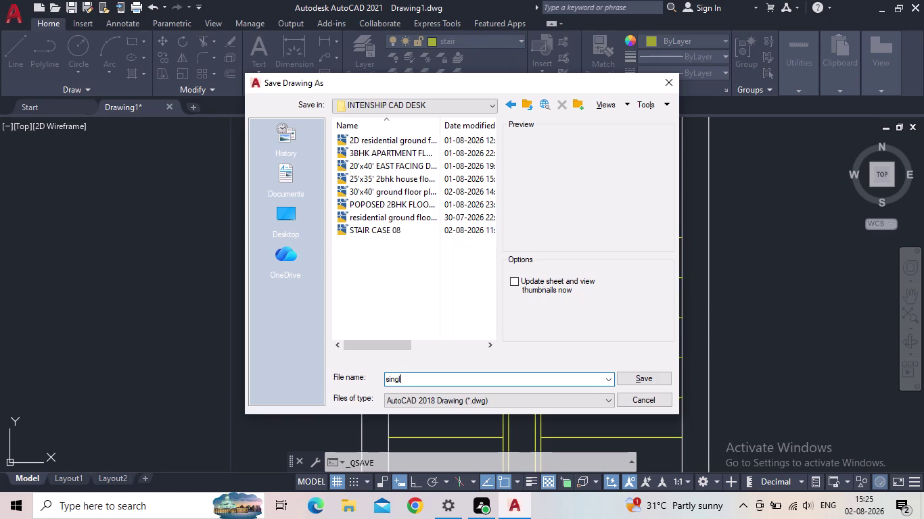
key(BackSpace)
key(BackSpace)
key(BackSpace)
key(BackSpace)
key(BackSpace)
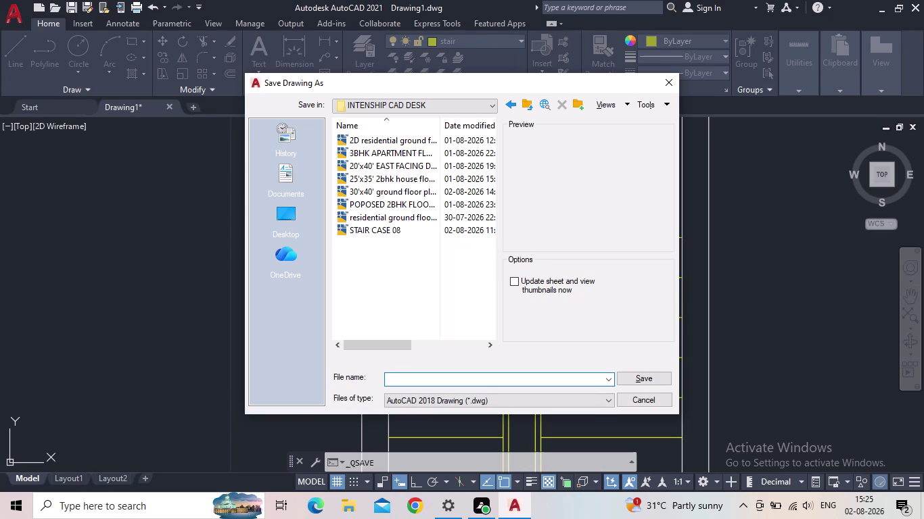
Save the drawing as 'Single Storey residential house 10'.
key(s)
text(i)
text(ngle)
key(space)
text(S)
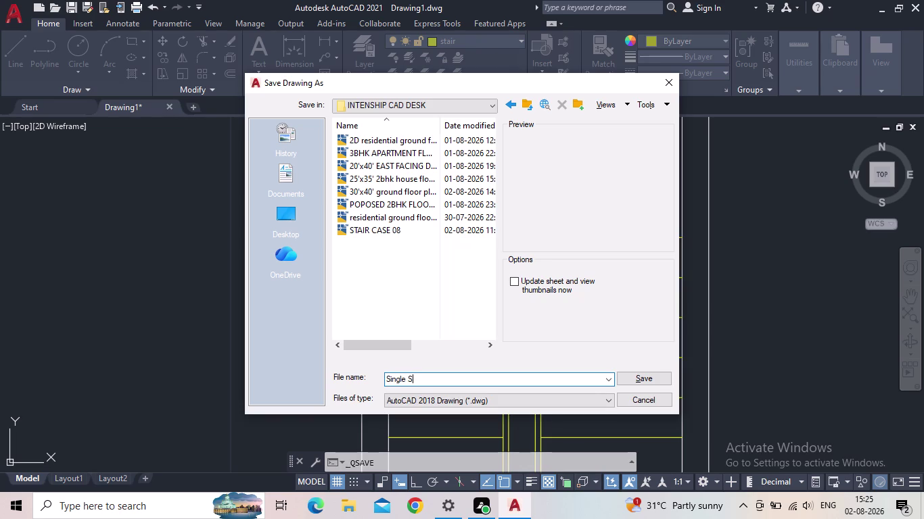
text(torey)
key(space)
text(residen)
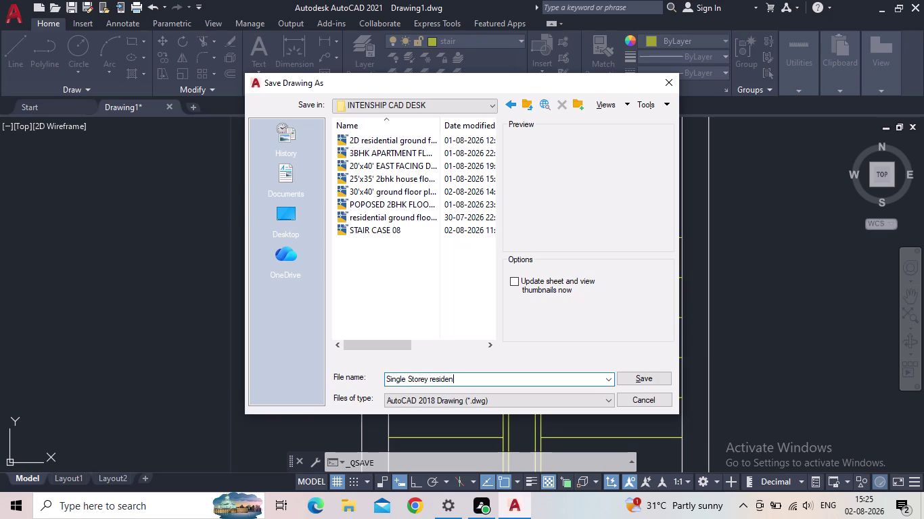
text(tial h)
text(ouse)
key(space)
text(10)
key(space)
click(629, 377)
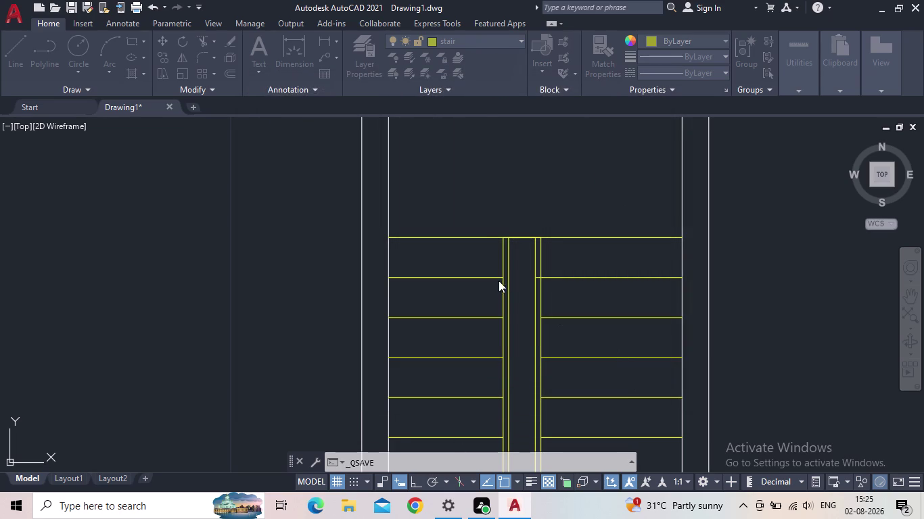
scroll(down, 3)
middle_drag(484, 210, 400, 225)
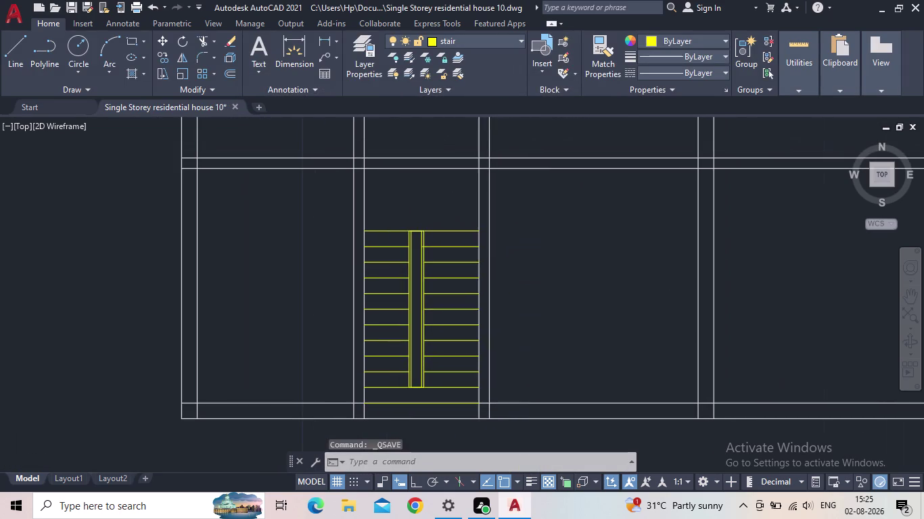
key(Escape)
middle_drag(472, 270, 425, 265)
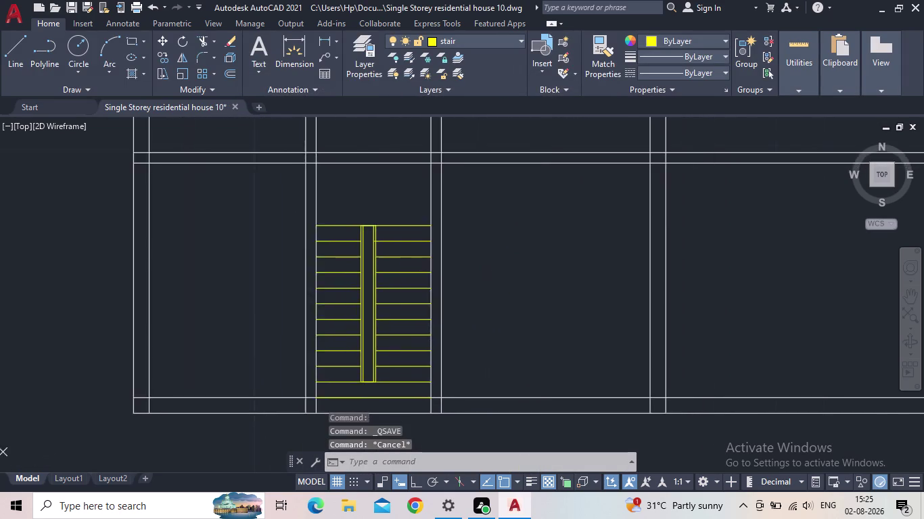
scroll(down, 3)
middle_drag(421, 307, 416, 273)
scroll(up, 3)
middle_drag(385, 267, 383, 263)
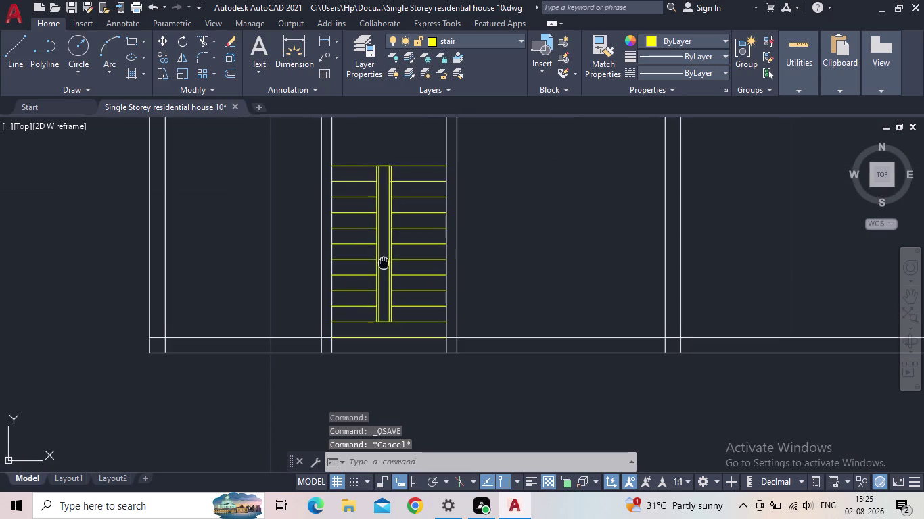
middle_drag(383, 263, 401, 232)
scroll(up, 3)
middle_drag(405, 301, 424, 362)
scroll(down, 3)
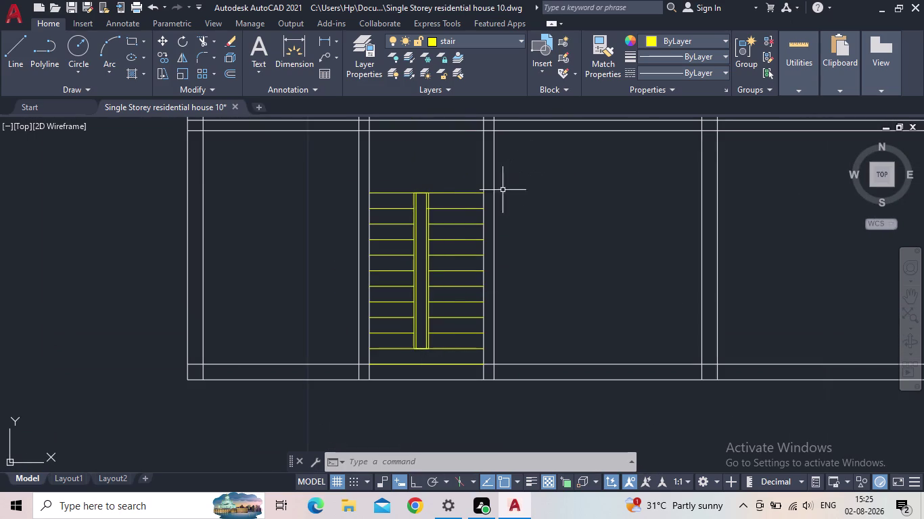
click(457, 181)
click(459, 186)
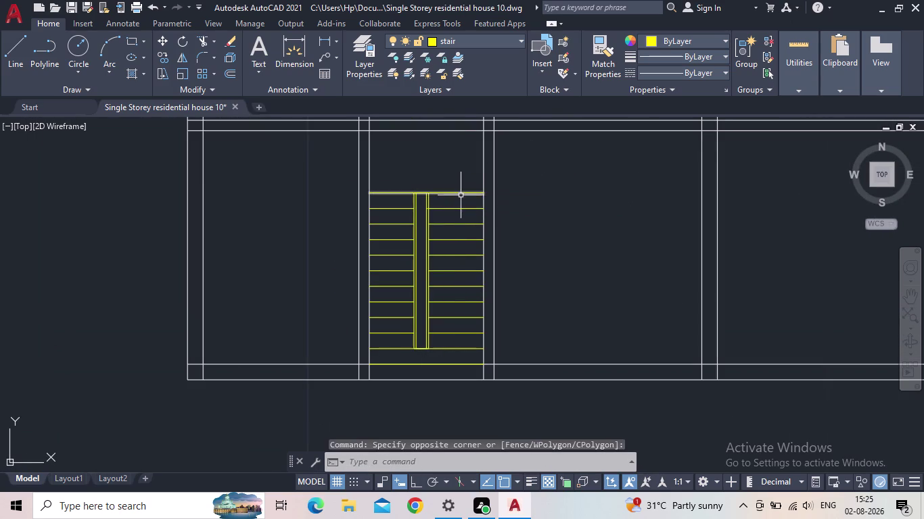
scroll(up, 3)
middle_drag(416, 201, 435, 142)
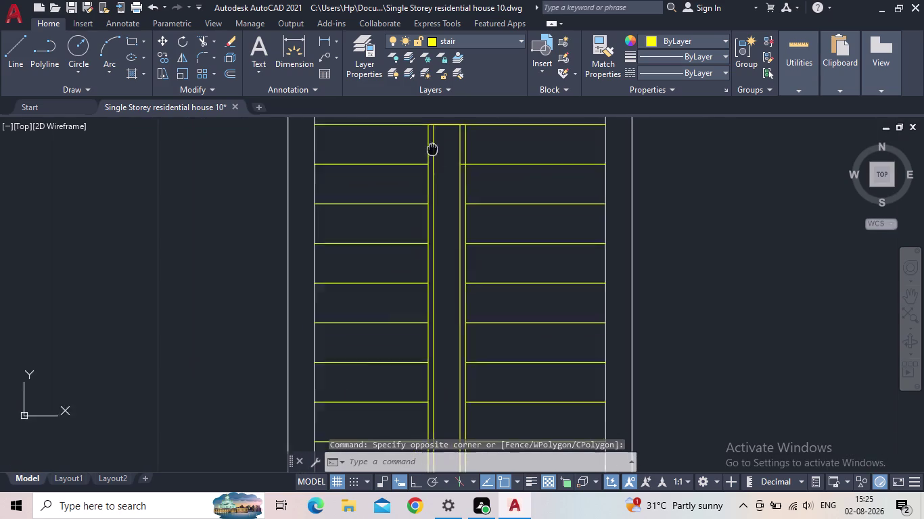
middle_drag(435, 142, 440, 131)
scroll(down, 3)
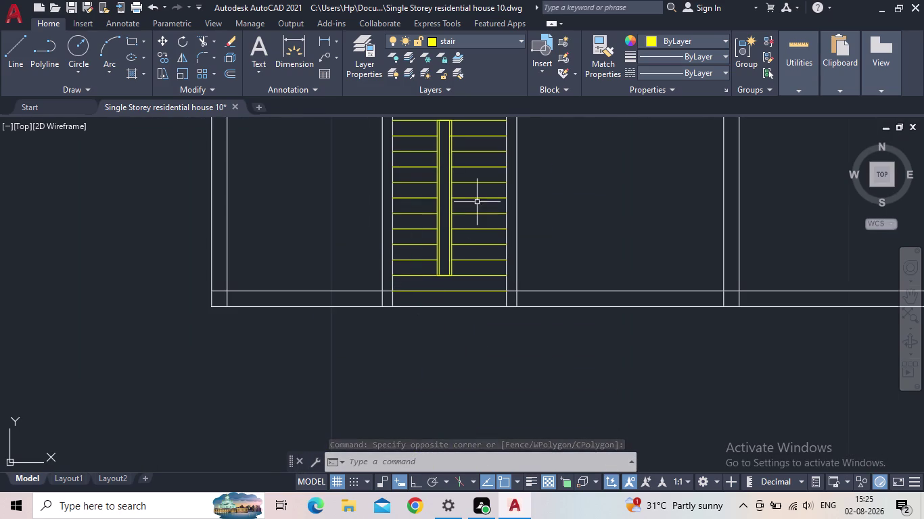
middle_drag(476, 201, 451, 270)
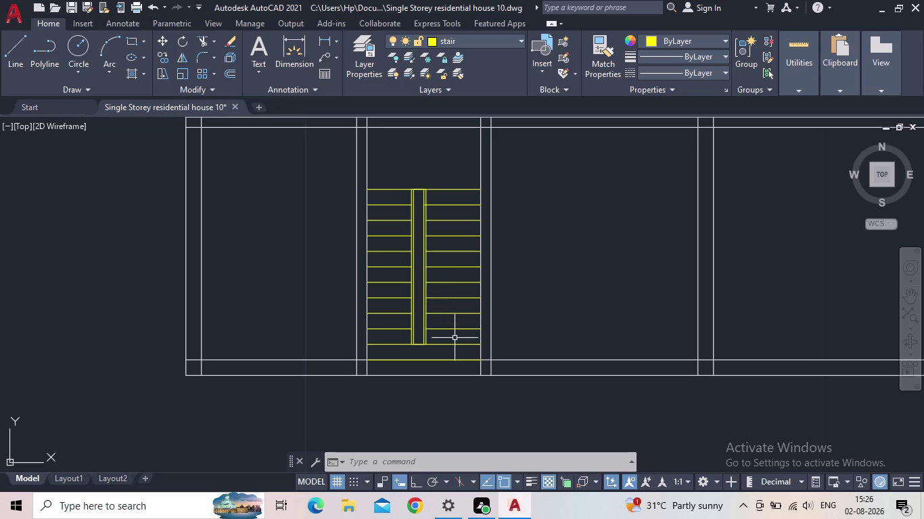
Delete the top stair tread line.
click(452, 202)
click(447, 170)
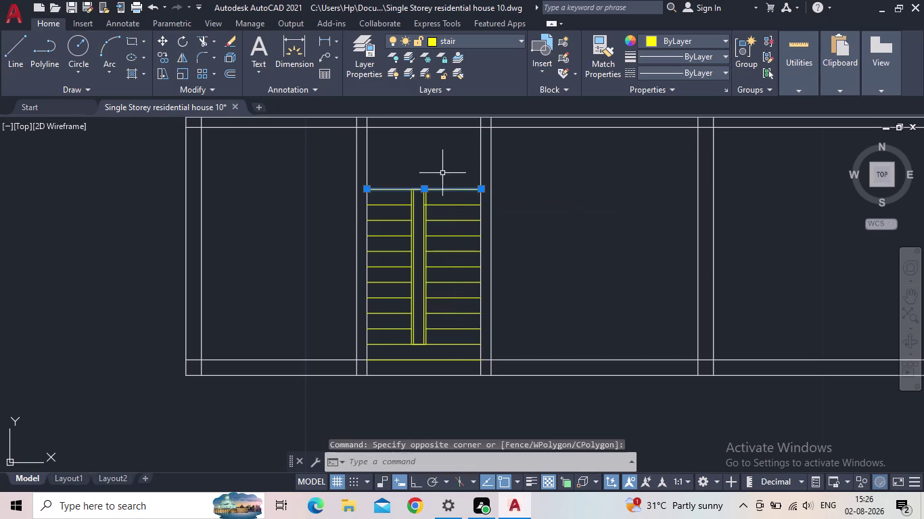
key(Delete)
Grip-stretch the handrail outlines' top edges down to the first tread.
scroll(up, 3)
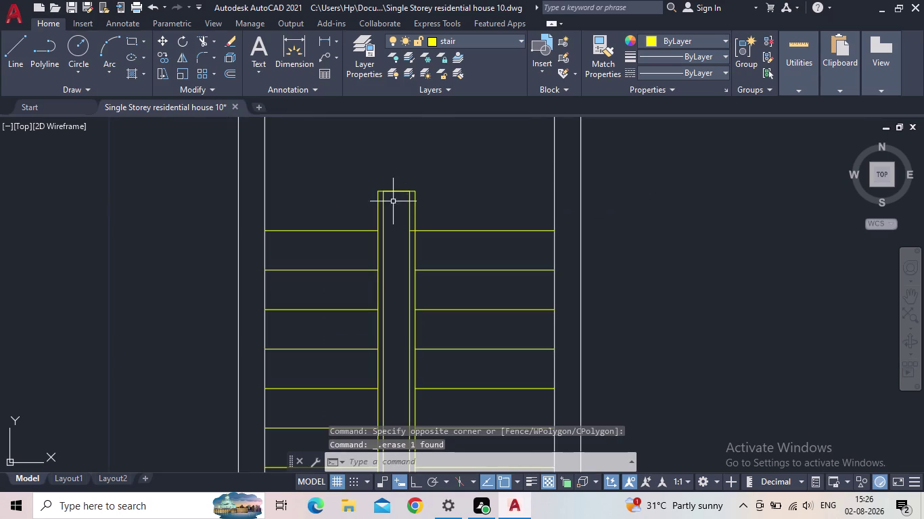
click(393, 191)
scroll(up, 3)
click(388, 206)
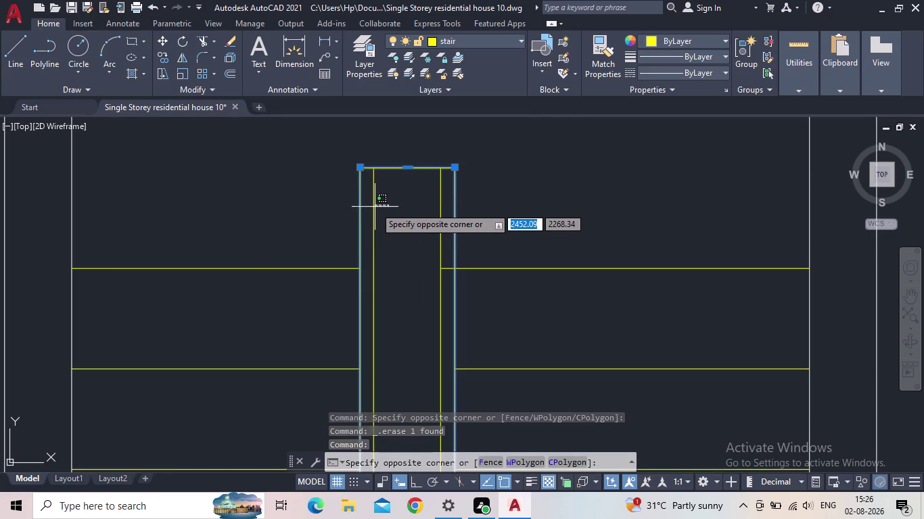
click(372, 208)
click(407, 166)
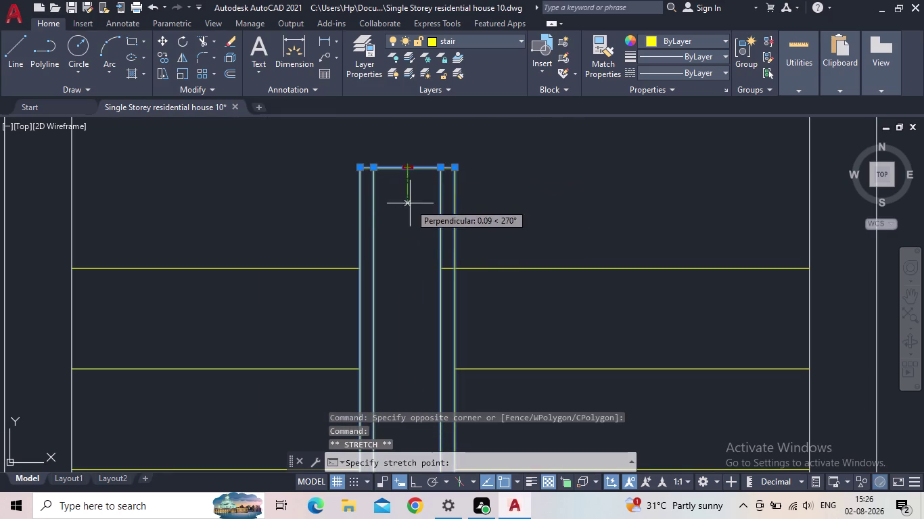
click(411, 268)
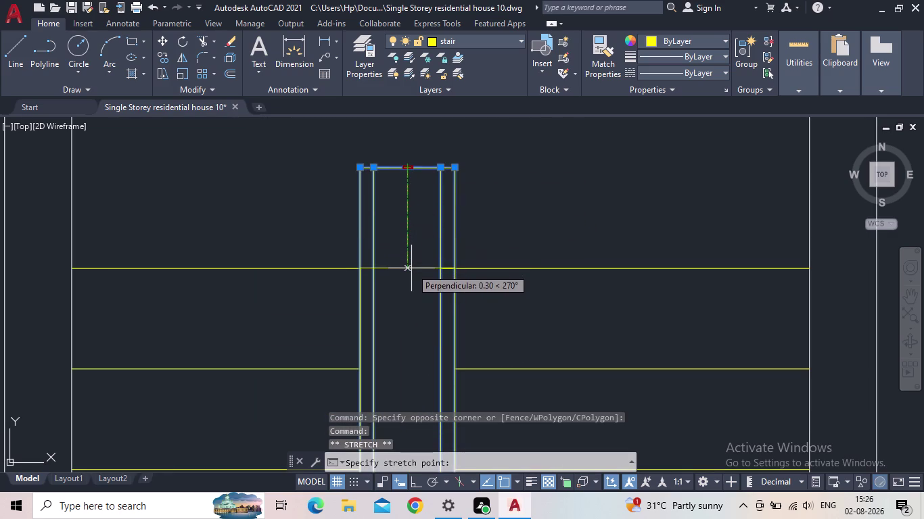
click(407, 168)
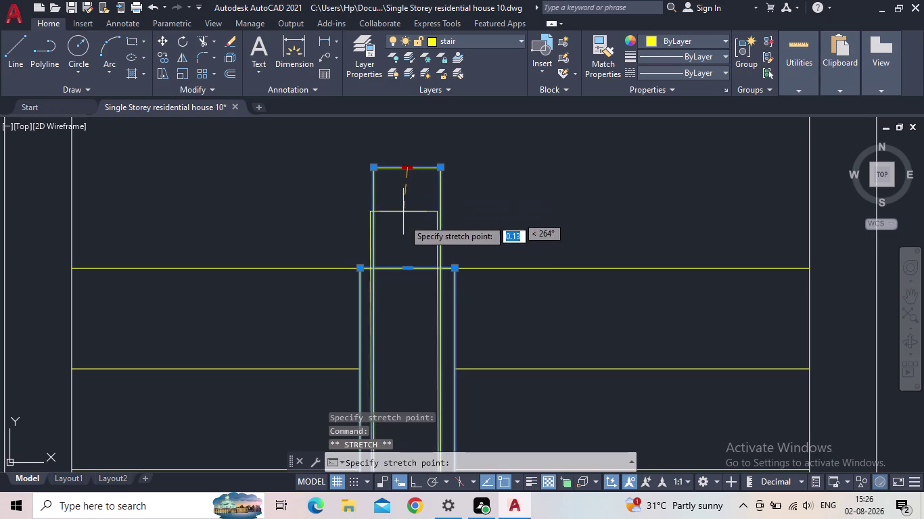
click(406, 270)
key(Escape)
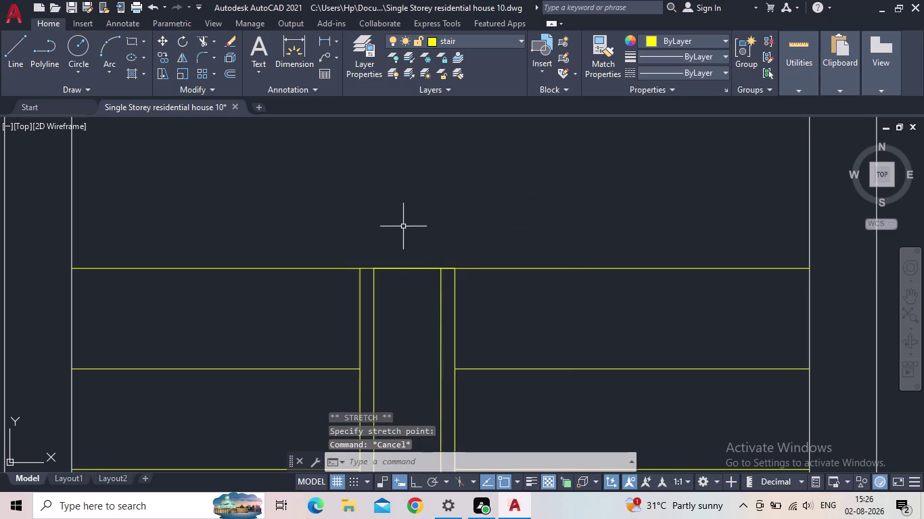
Pan to the stair's bottom and cancel a selection near its edge.
scroll(up, 3)
scroll(down, 3)
middle_drag(410, 227, 413, 85)
scroll(down, 3)
scroll(down, 3)
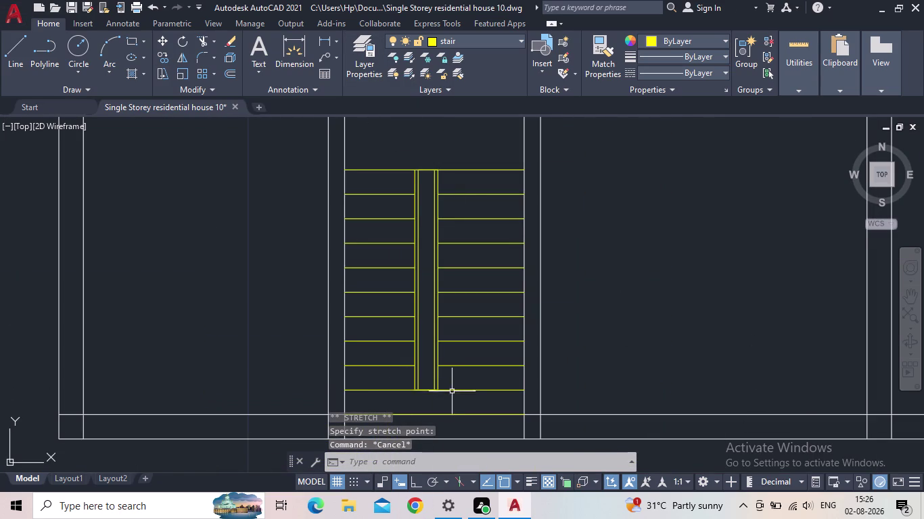
middle_drag(451, 381, 453, 365)
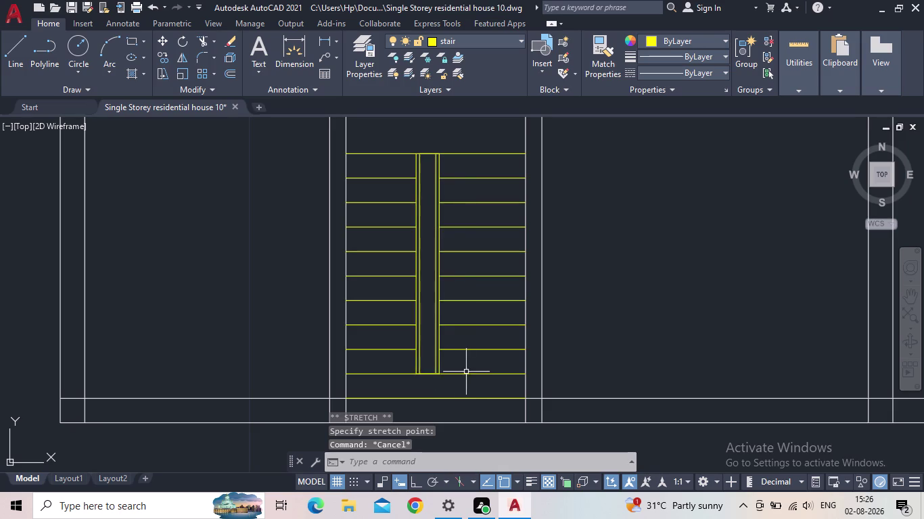
middle_drag(475, 369, 494, 302)
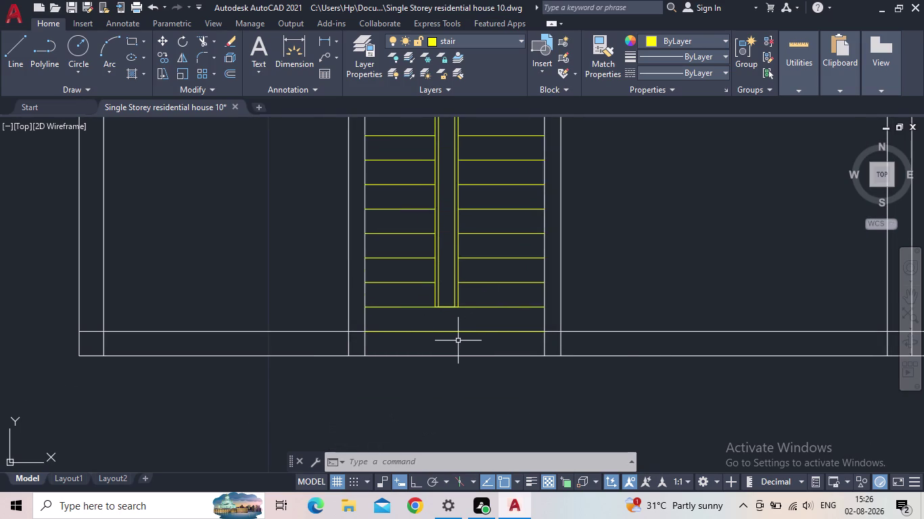
click(456, 341)
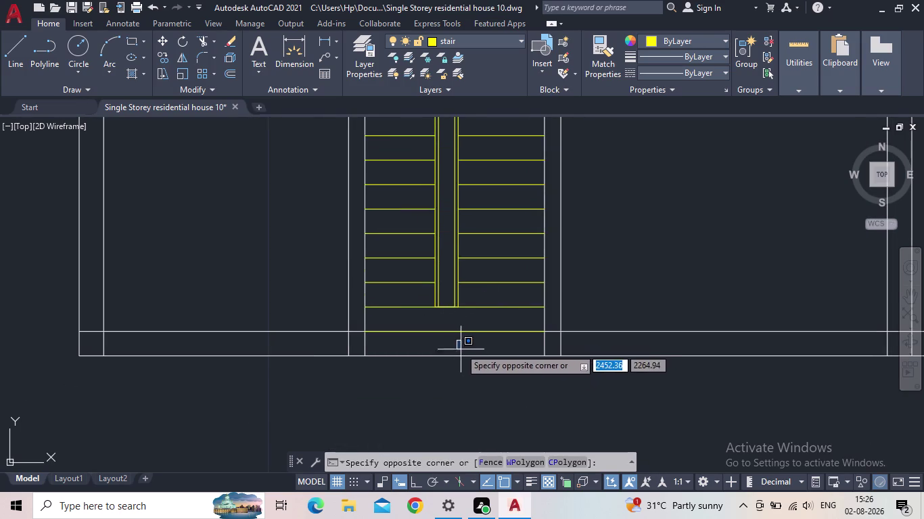
click(456, 343)
key(Escape)
Offset the stair's bottom tread line 1 unit down, beyond the wall lines.
key(o)
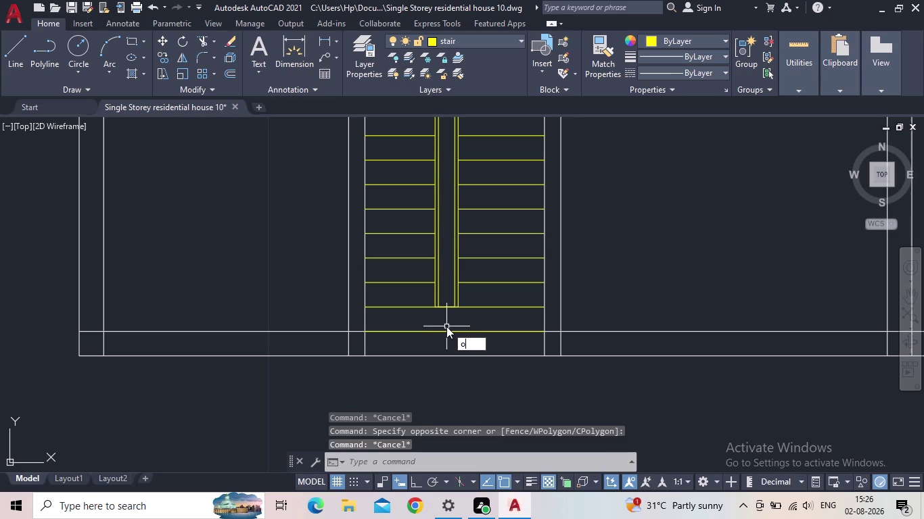
key(Return)
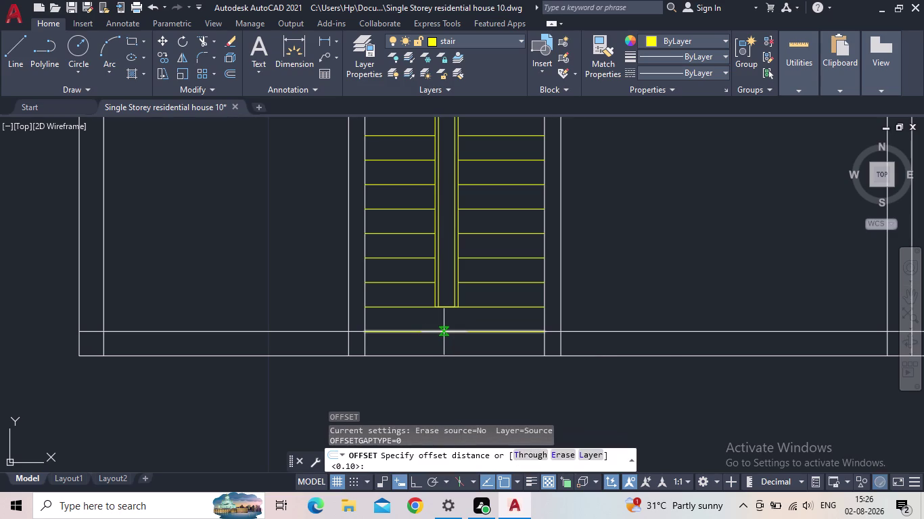
key(1)
key(Return)
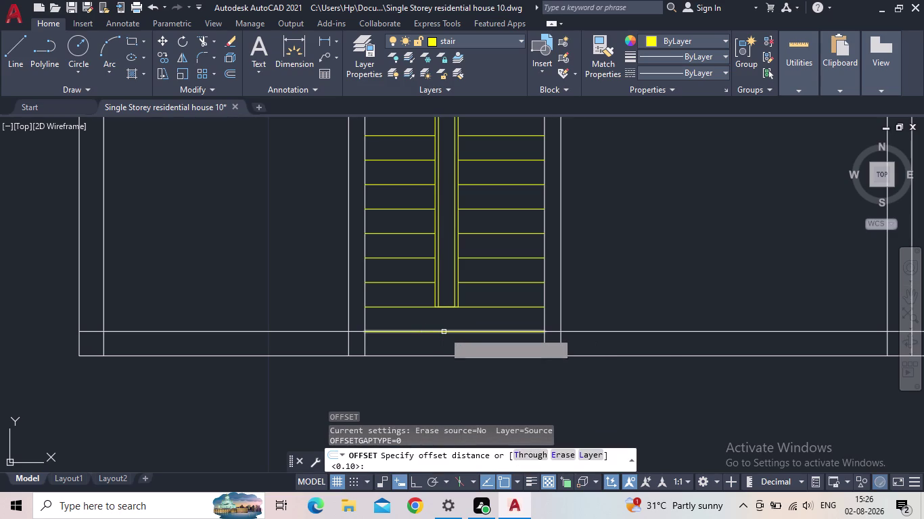
click(398, 307)
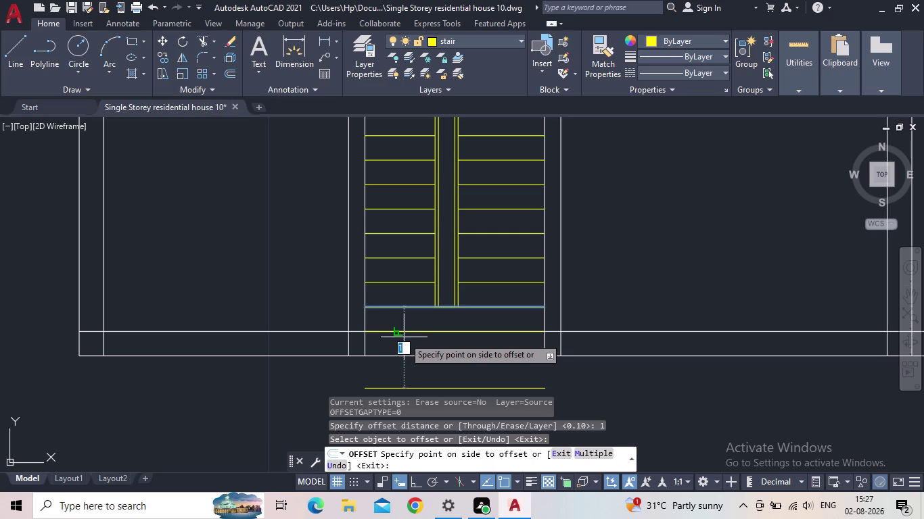
middle_drag(402, 366, 400, 340)
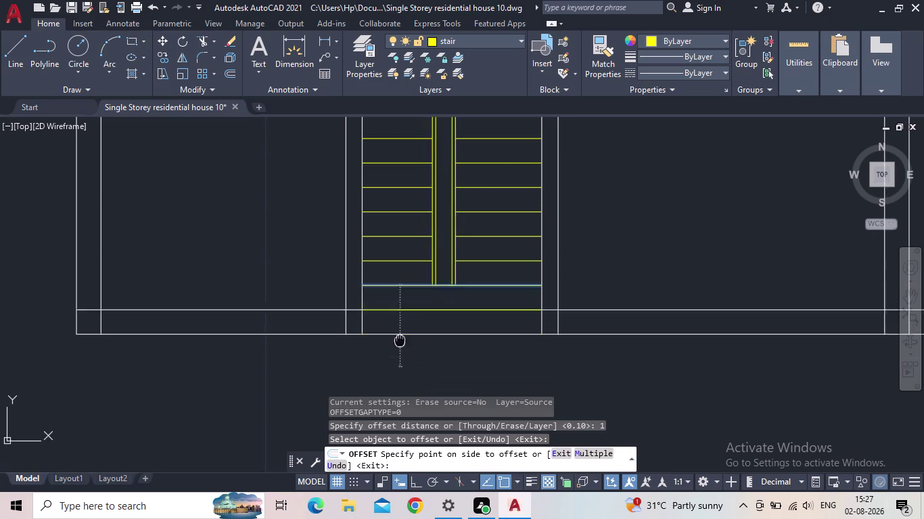
middle_drag(399, 341, 400, 326)
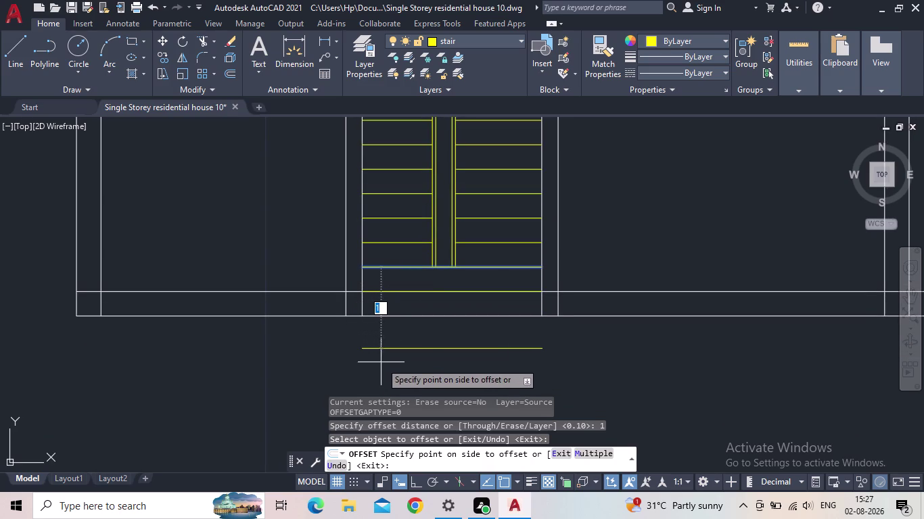
click(413, 347)
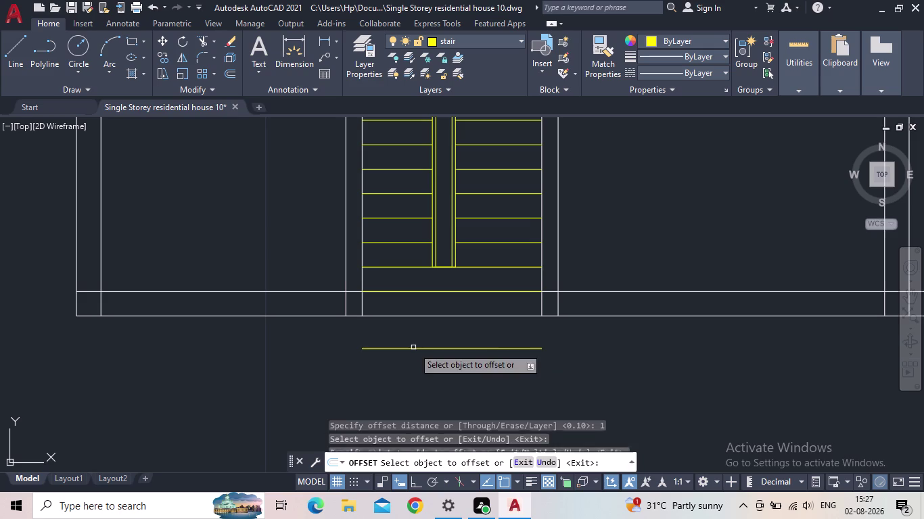
key(Escape)
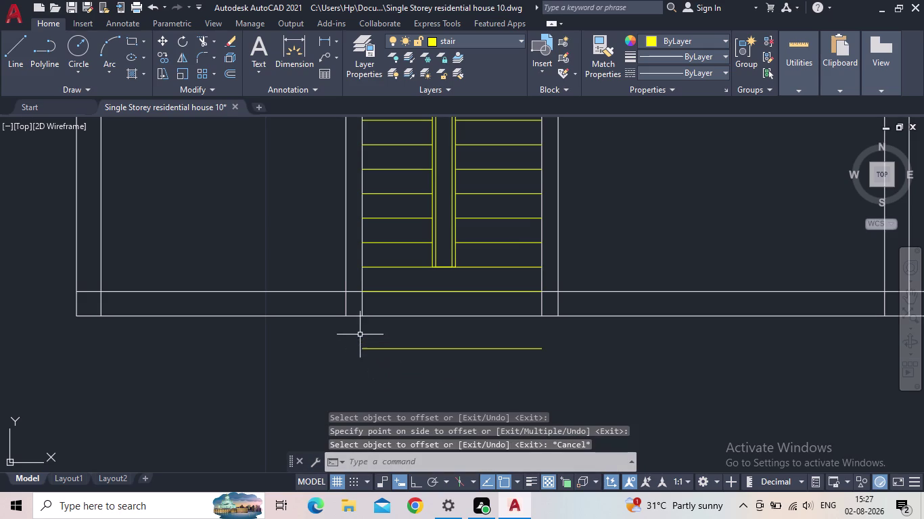
Fence-trim the wall lines crossing in front of the stair.
key(t)
key(r)
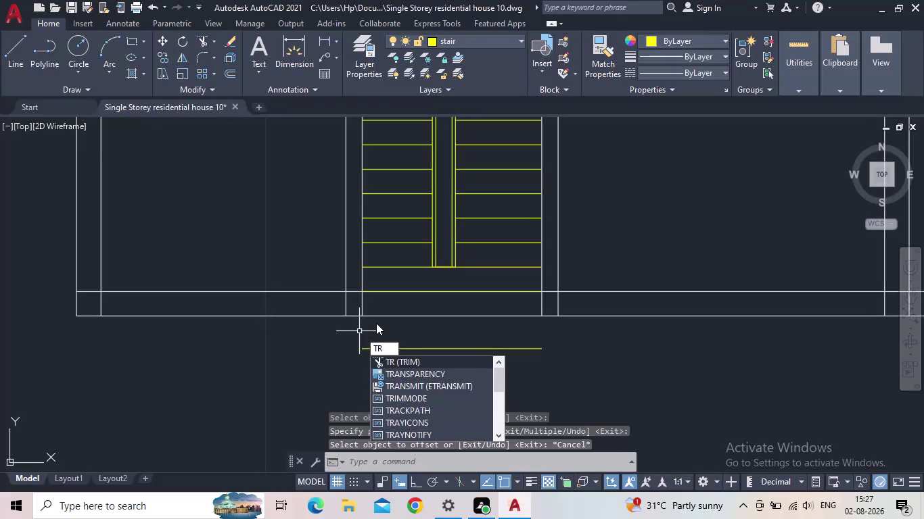
key(Return)
scroll(up, 3)
click(366, 306)
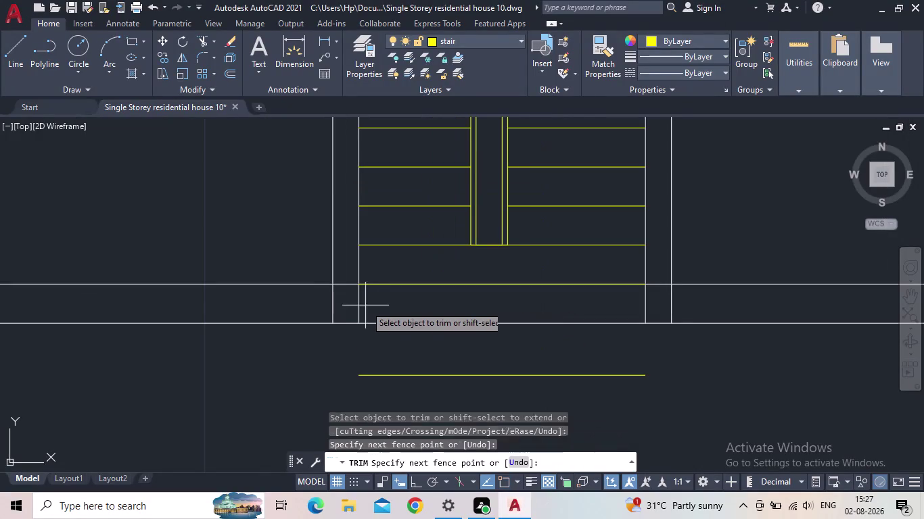
click(356, 304)
click(649, 306)
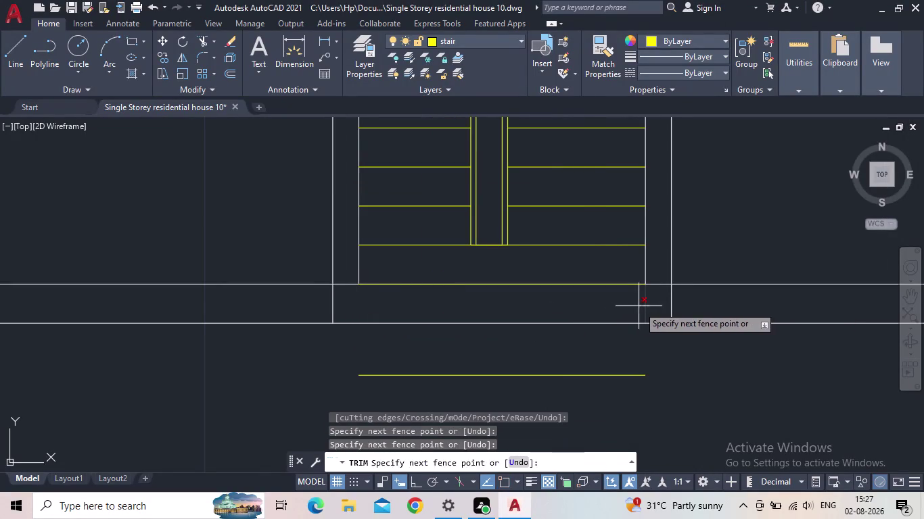
click(638, 306)
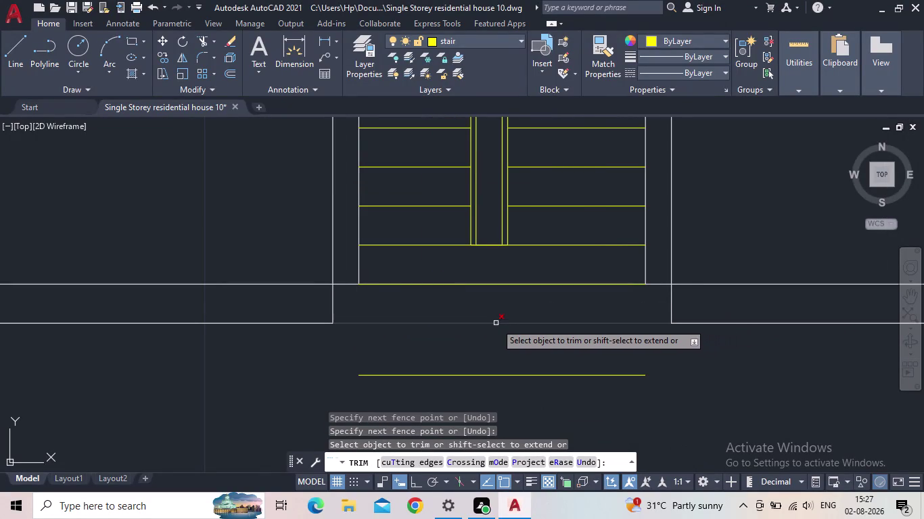
click(384, 323)
key(Escape)
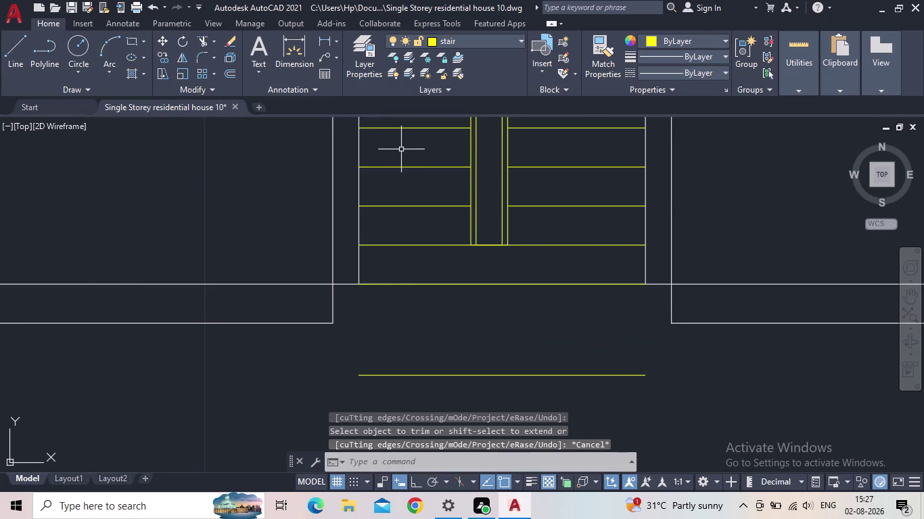
scroll(down, 3)
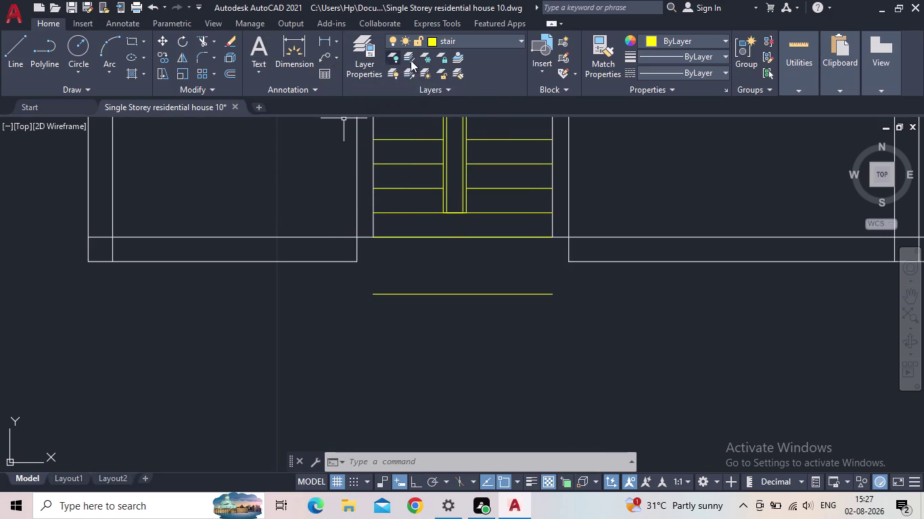
Extend the left and right stair sides down to the lower offset line.
key(e)
key(x)
key(space)
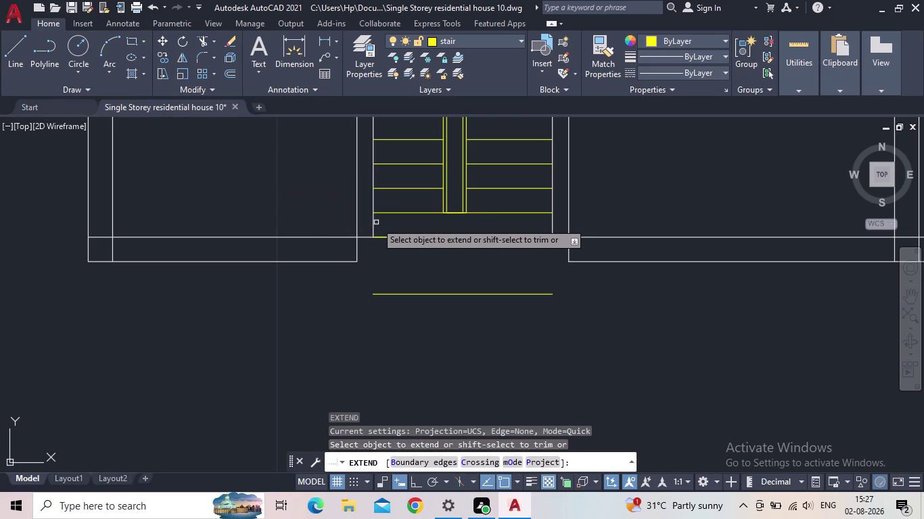
click(373, 223)
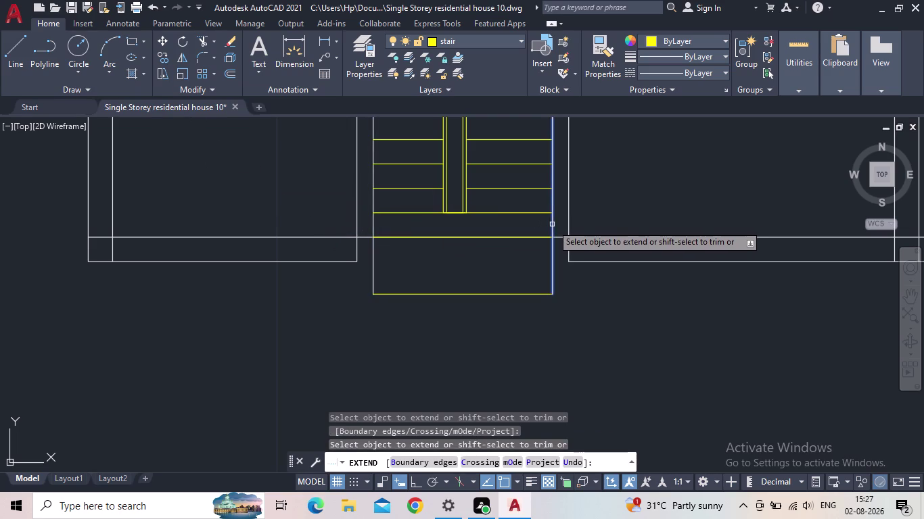
click(552, 225)
key(Escape)
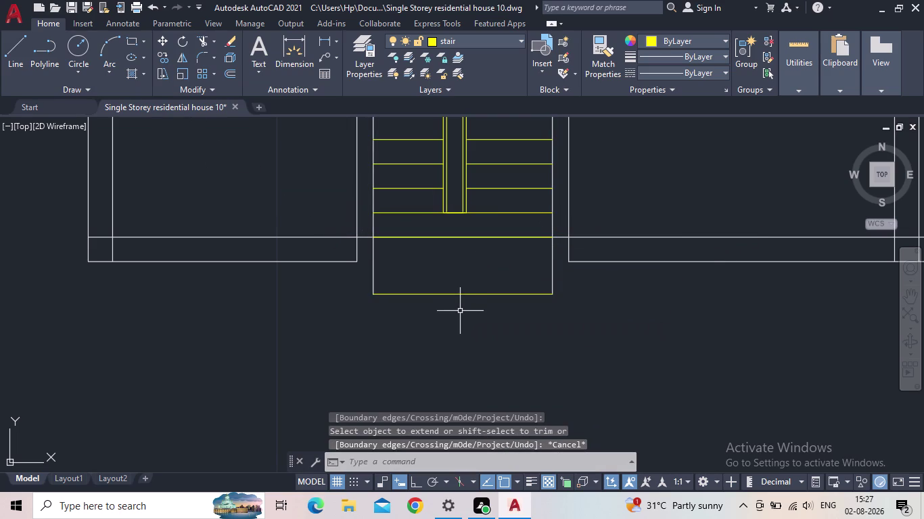
middle_click(427, 352)
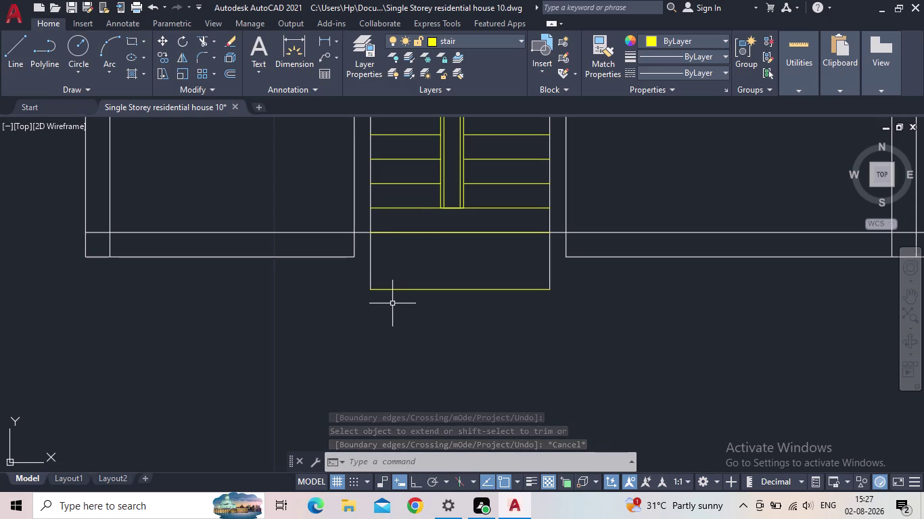
click(363, 65)
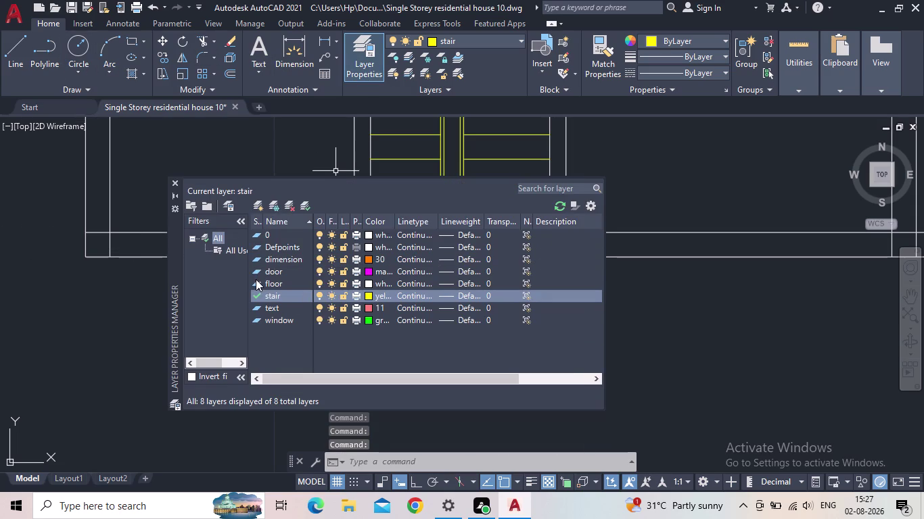
Make floor current, cancel a line attempt, and select the stair box's bottom edge.
double_click(256, 279)
click(177, 181)
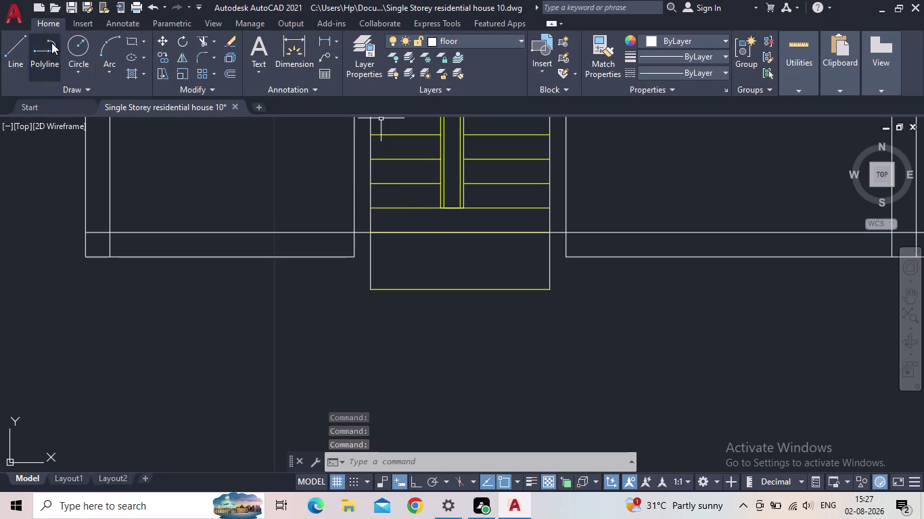
click(23, 49)
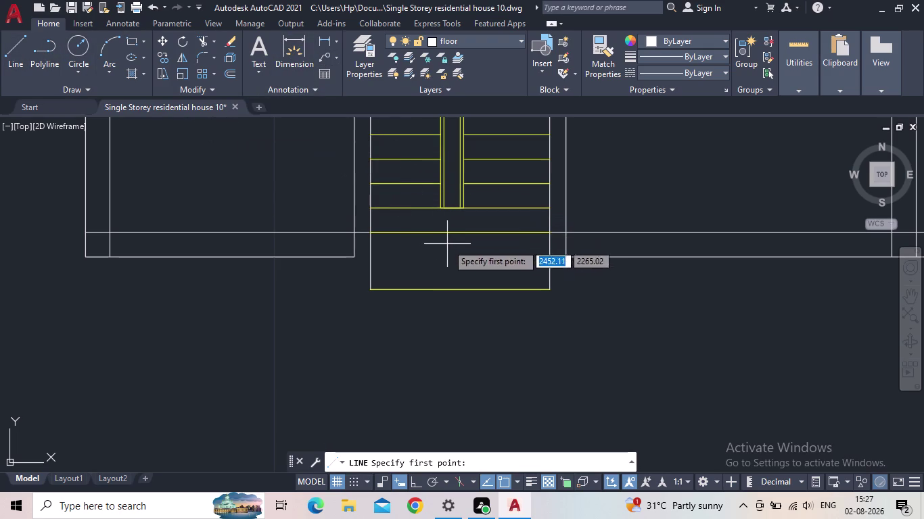
middle_drag(458, 245, 503, 227)
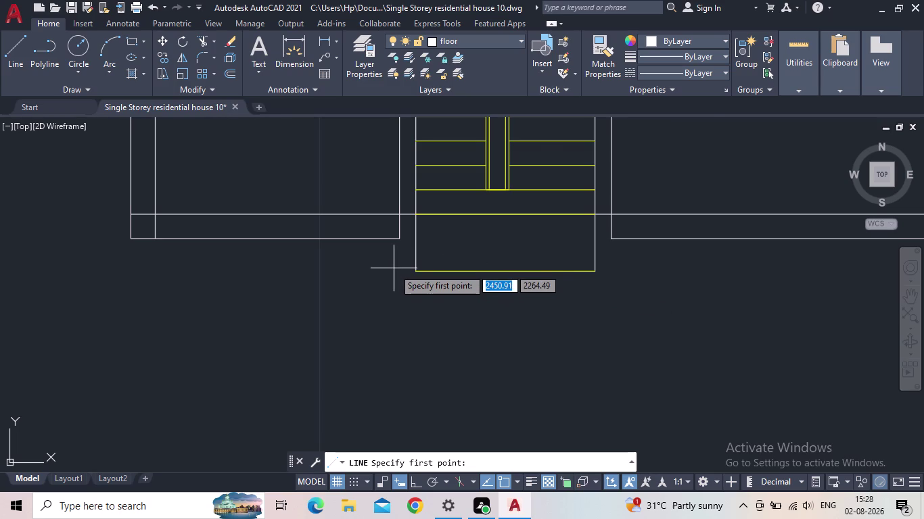
scroll(up, 3)
key(Escape)
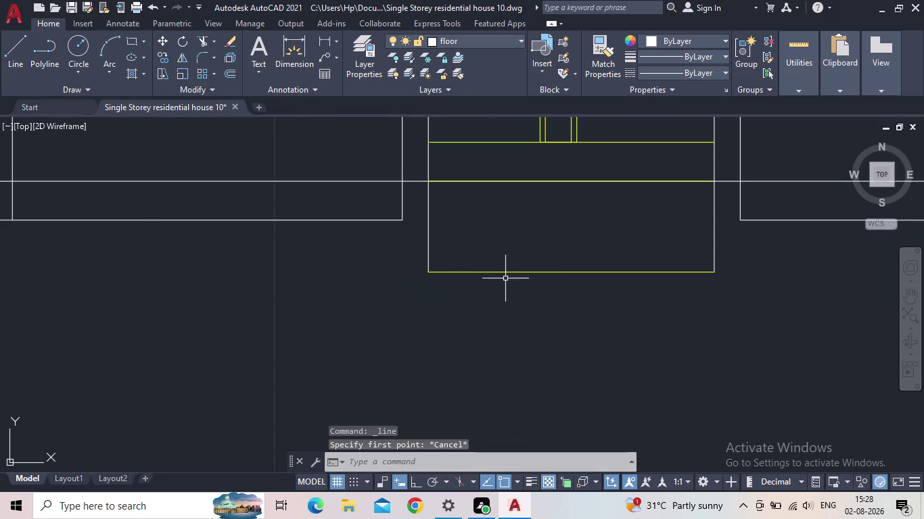
click(503, 273)
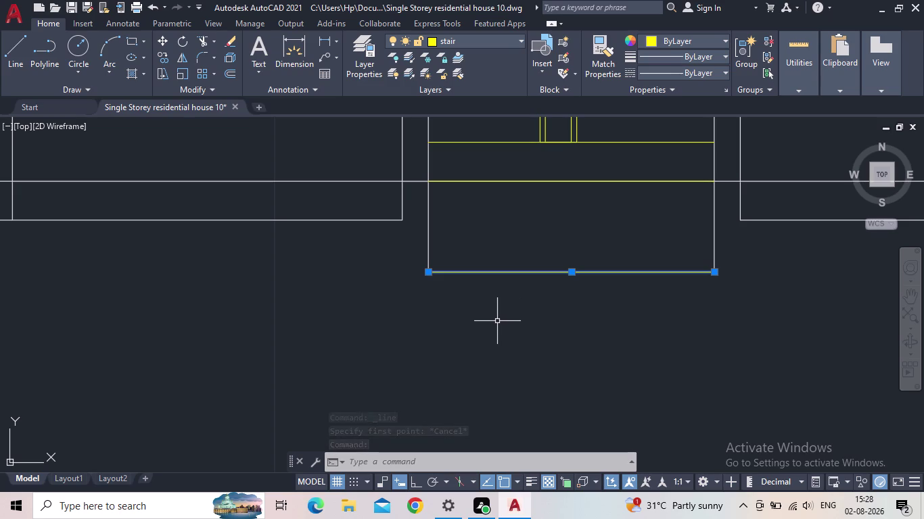
Offset the stair box's bottom edge 0.30 downward.
key(o)
key(Return)
text(0.)
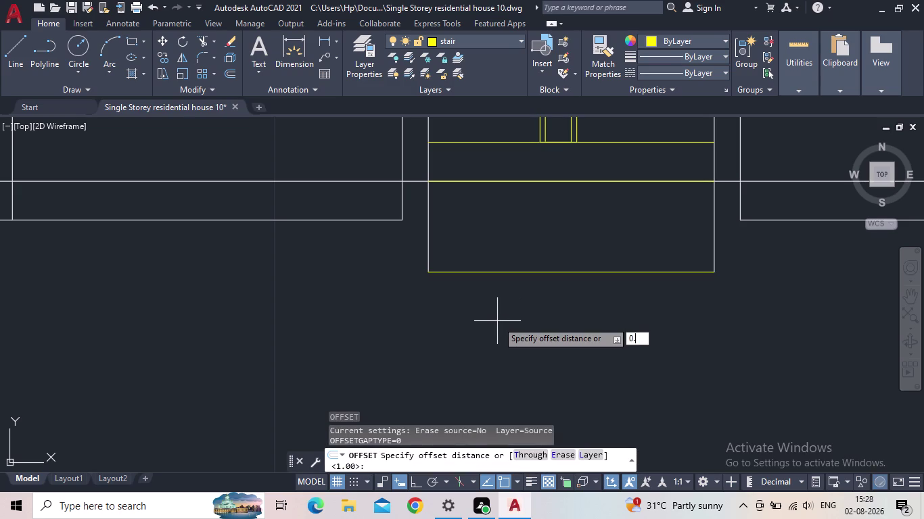
text(30)
key(Return)
click(497, 321)
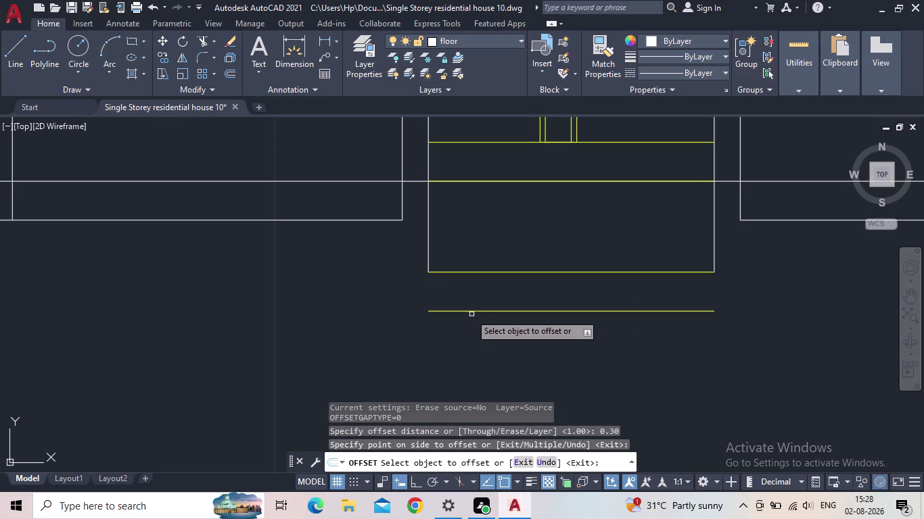
key(Escape)
scroll(down, 3)
middle_click(451, 309)
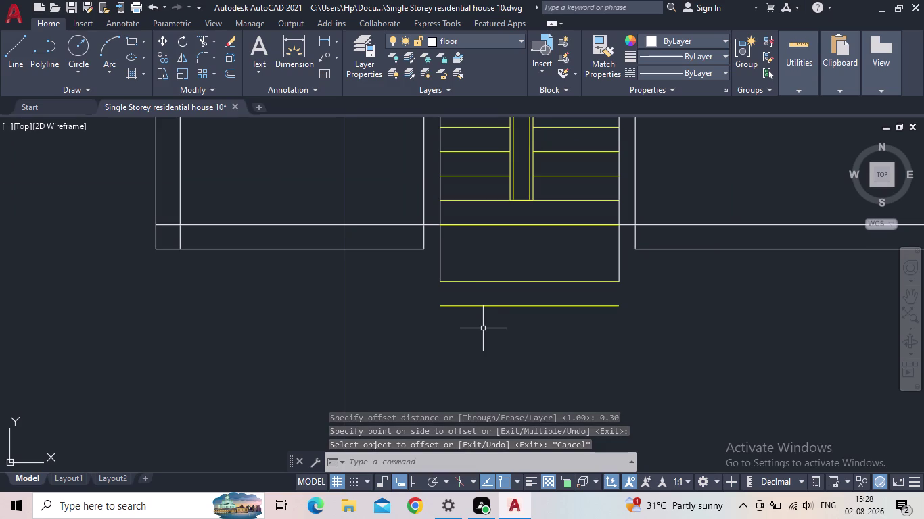
scroll(down, 3)
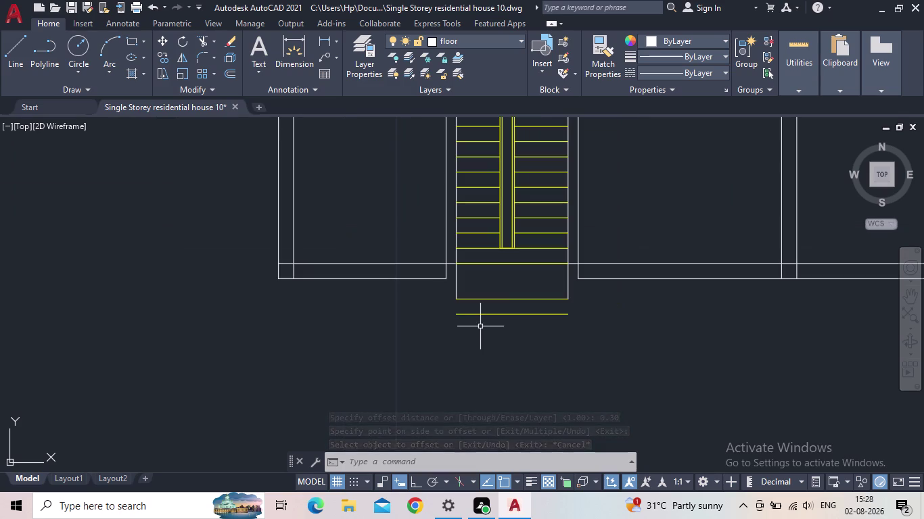
Move the new line onto the floor layer and make floor's colour white.
click(518, 330)
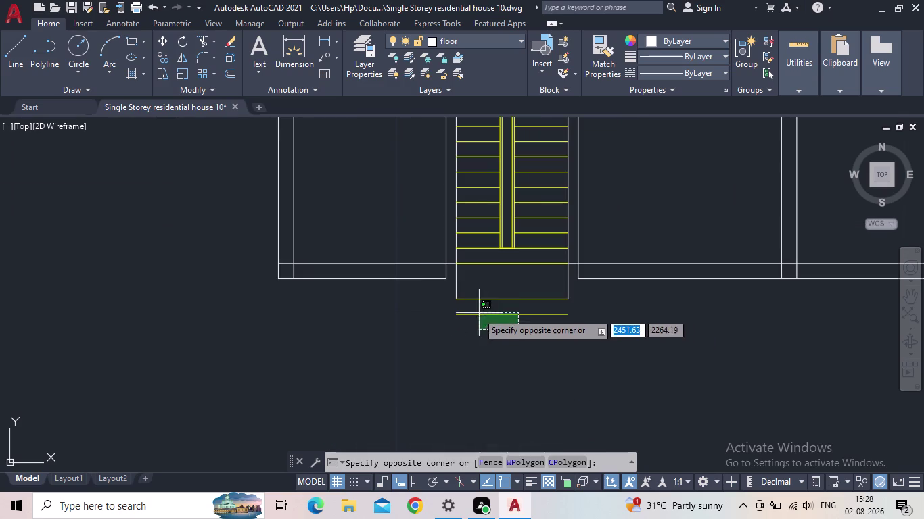
click(467, 309)
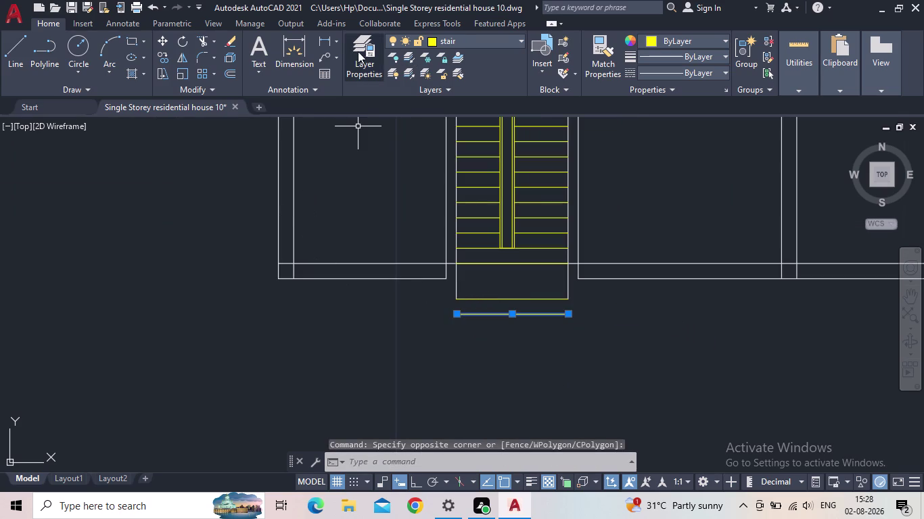
click(444, 43)
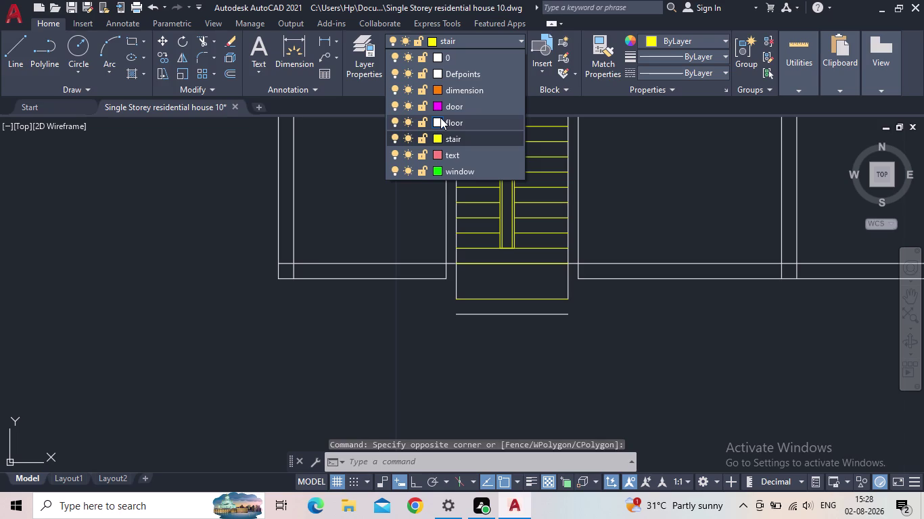
click(440, 117)
click(650, 361)
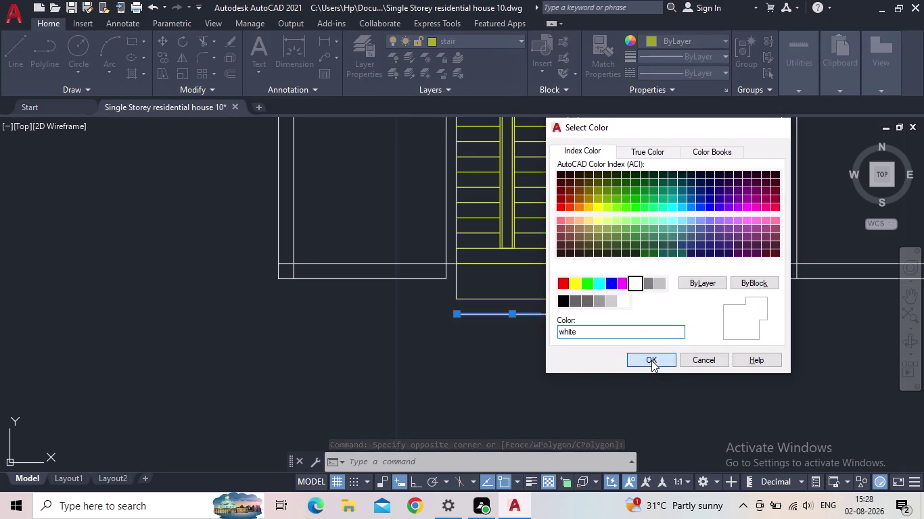
key(Escape)
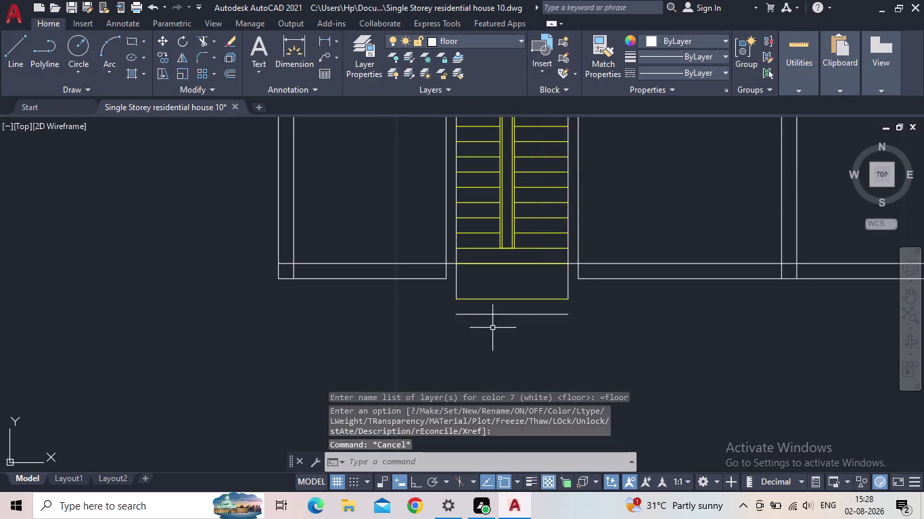
scroll(up, 3)
middle_drag(499, 322, 515, 317)
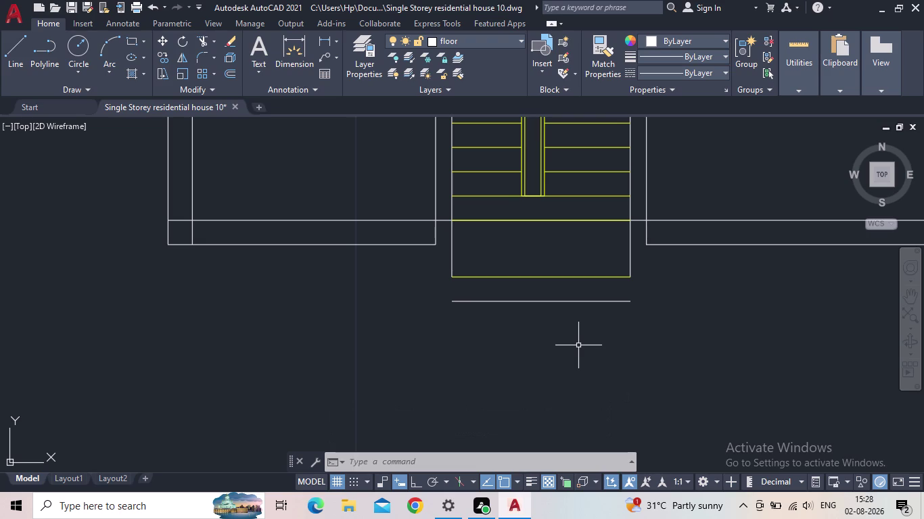
Trim the wall end beside the yellow stair box.
text(t)
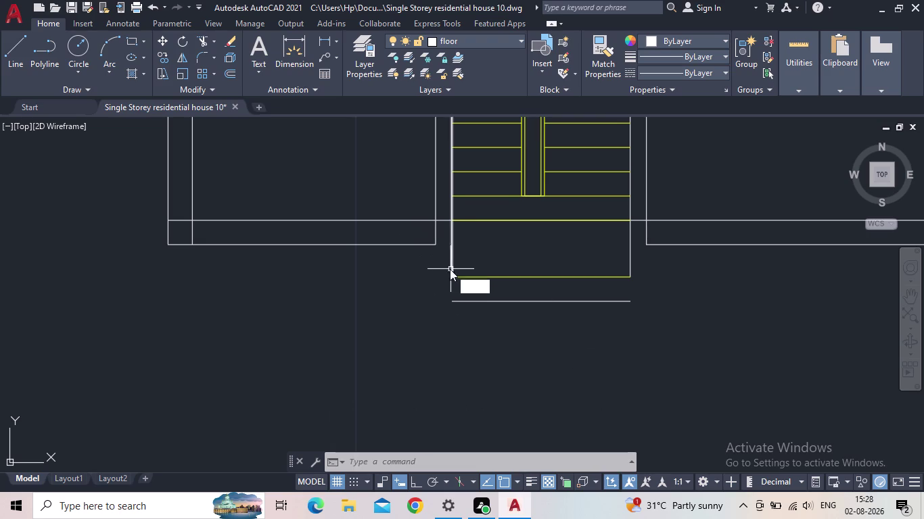
text(r)
key(Return)
click(435, 233)
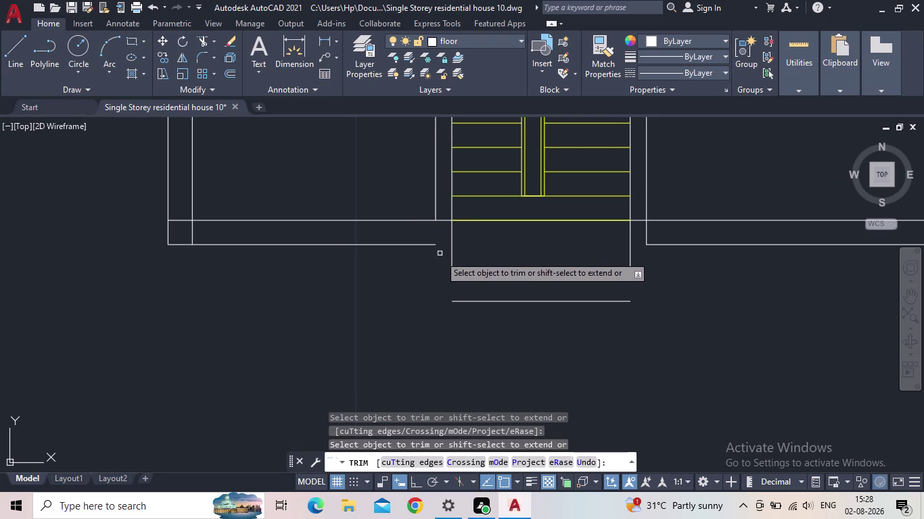
key(Escape)
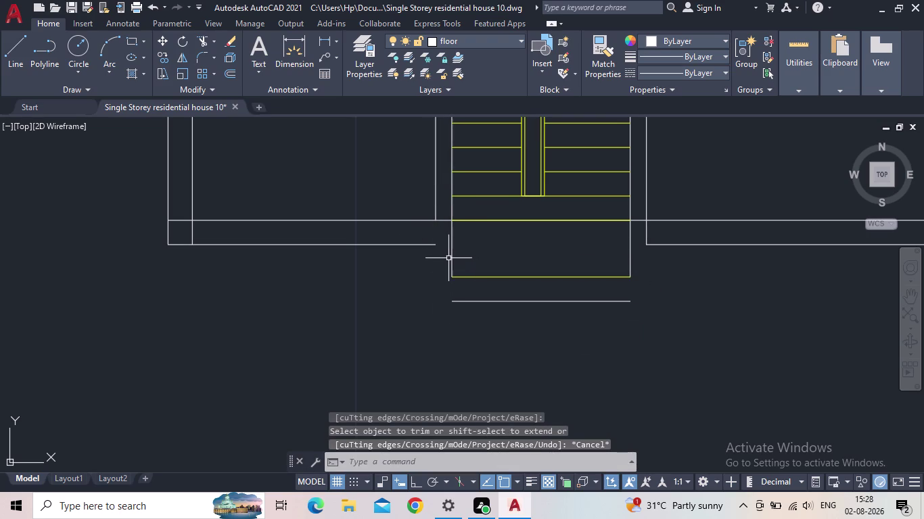
scroll(up, 3)
middle_drag(427, 253, 369, 254)
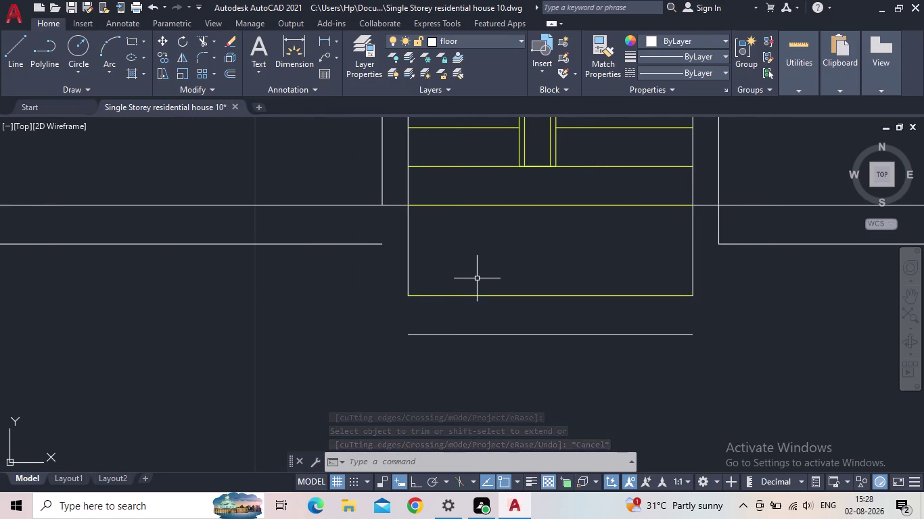
Offset the wall line 0.30 to the left of the landing.
key(o)
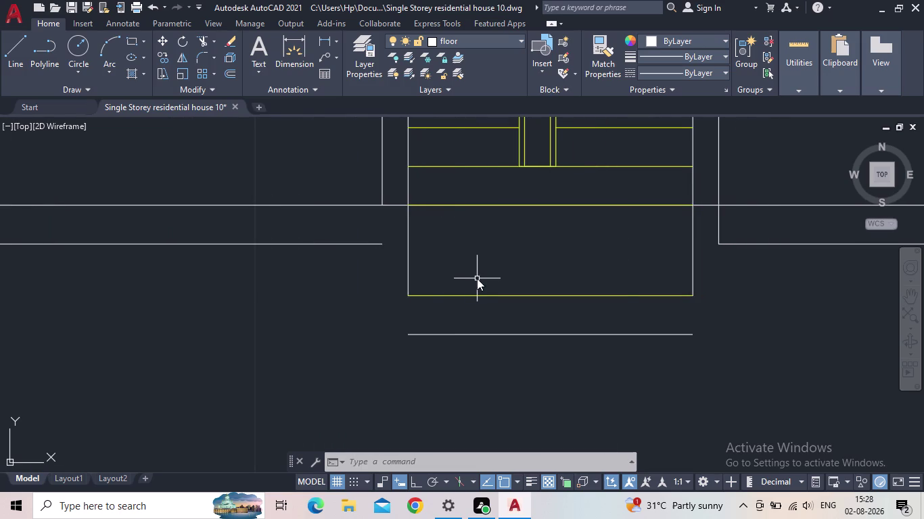
key(Return)
text(0.30)
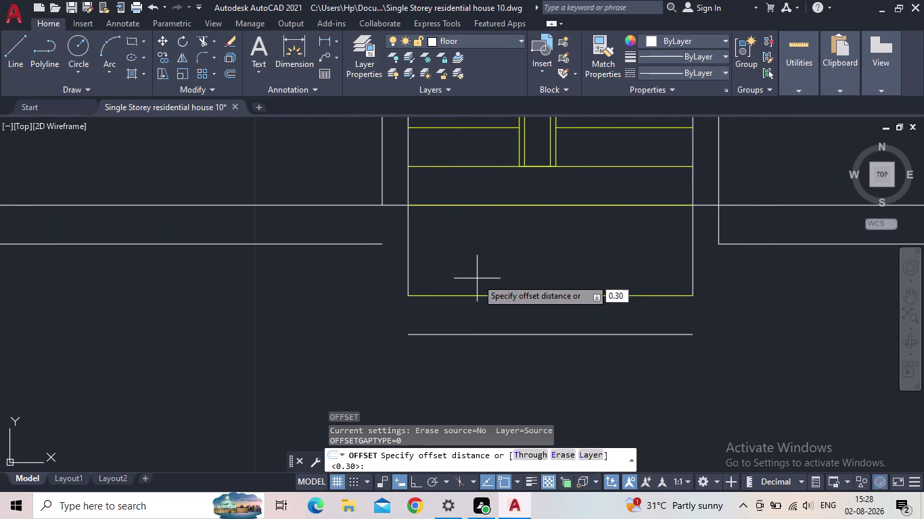
drag(477, 279, 475, 269)
key(Return)
triple_click(407, 228)
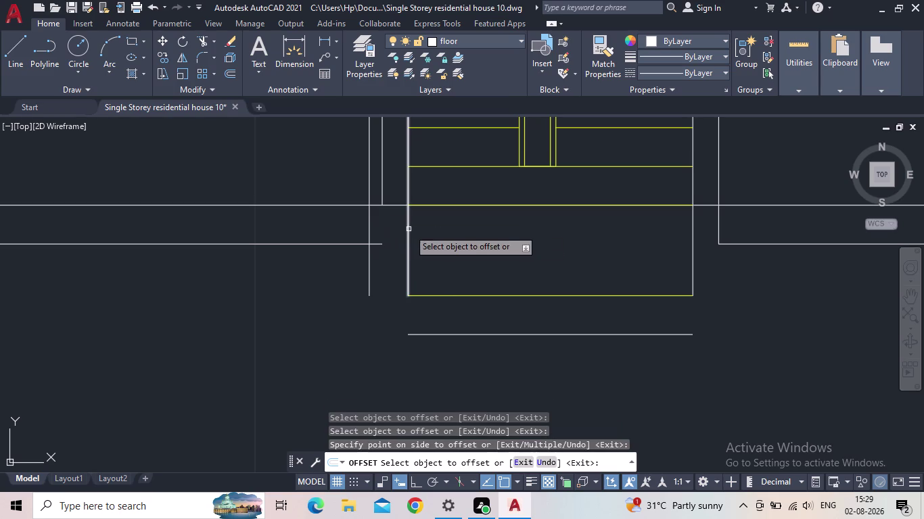
click(408, 230)
drag(397, 230, 360, 232)
triple_click(360, 232)
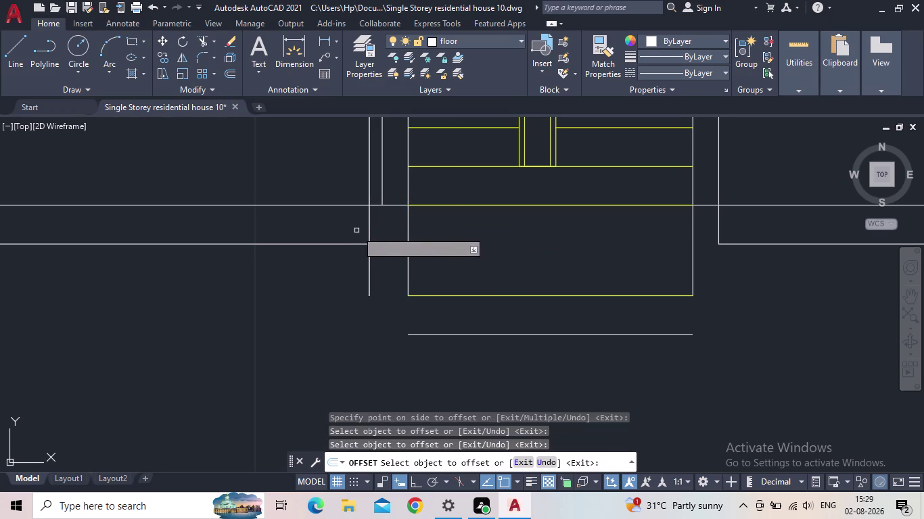
key(Escape)
Trim two overhanging wall segments near the stair.
scroll(down, 3)
middle_drag(359, 213, 344, 277)
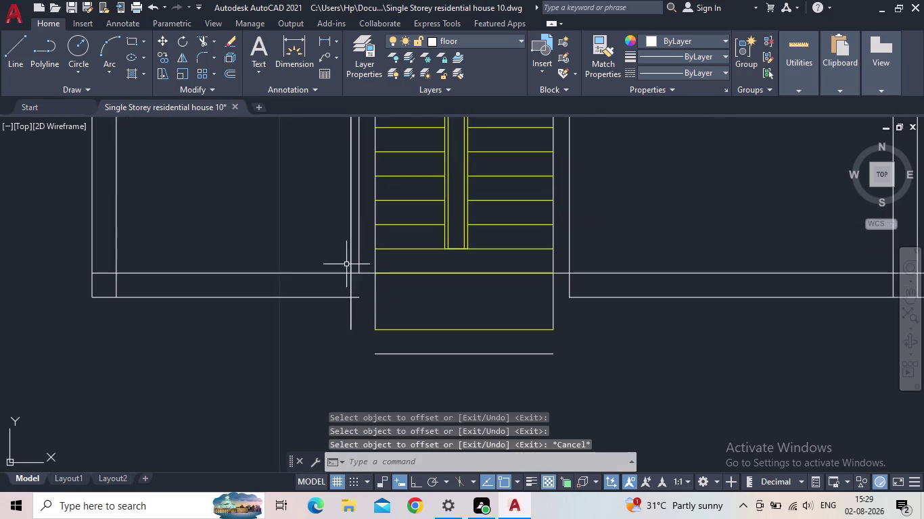
key(t)
key(r)
key(Return)
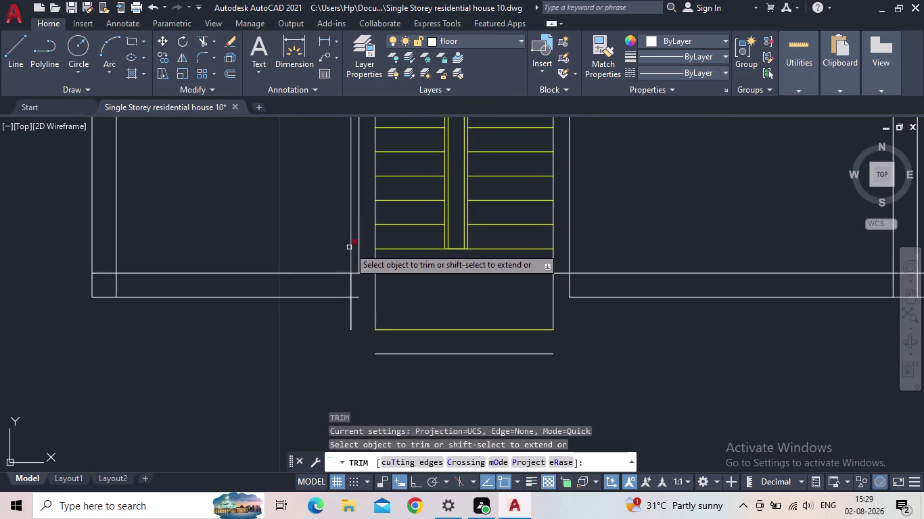
click(349, 247)
click(350, 251)
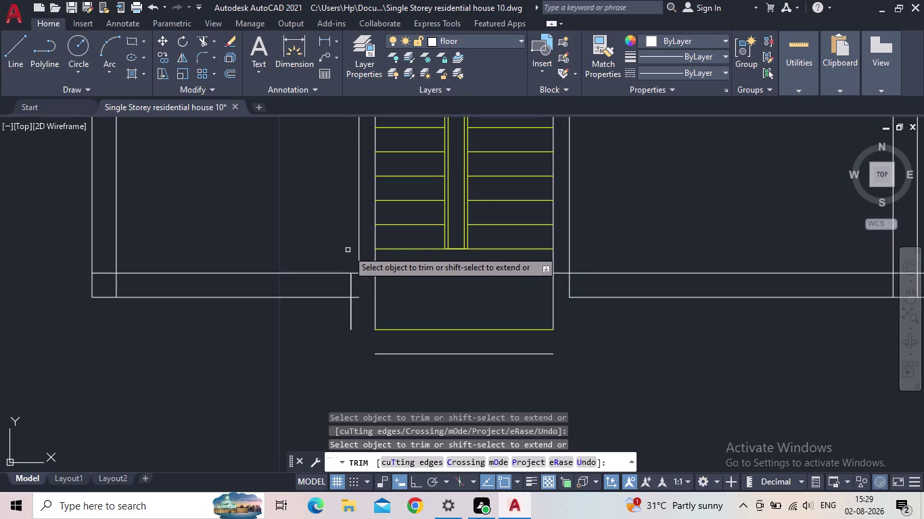
Trim the wall line beyond the new corner and its stray ends.
scroll(down, 3)
middle_drag(340, 295, 333, 329)
scroll(down, 3)
middle_drag(316, 238, 316, 322)
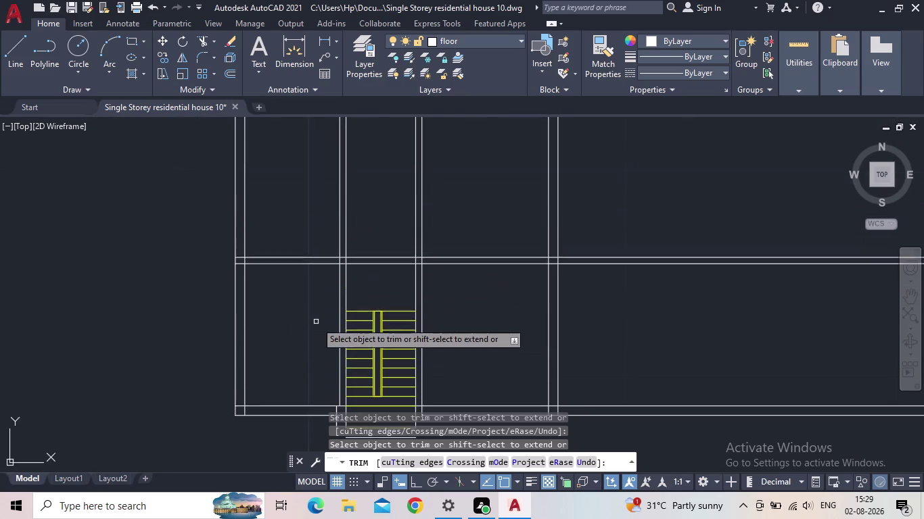
scroll(down, 3)
middle_drag(322, 319, 314, 271)
scroll(up, 3)
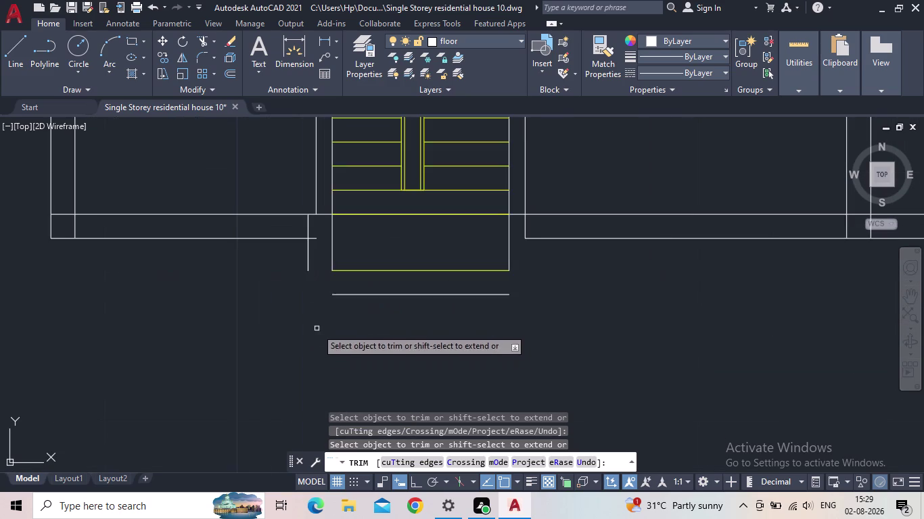
scroll(up, 3)
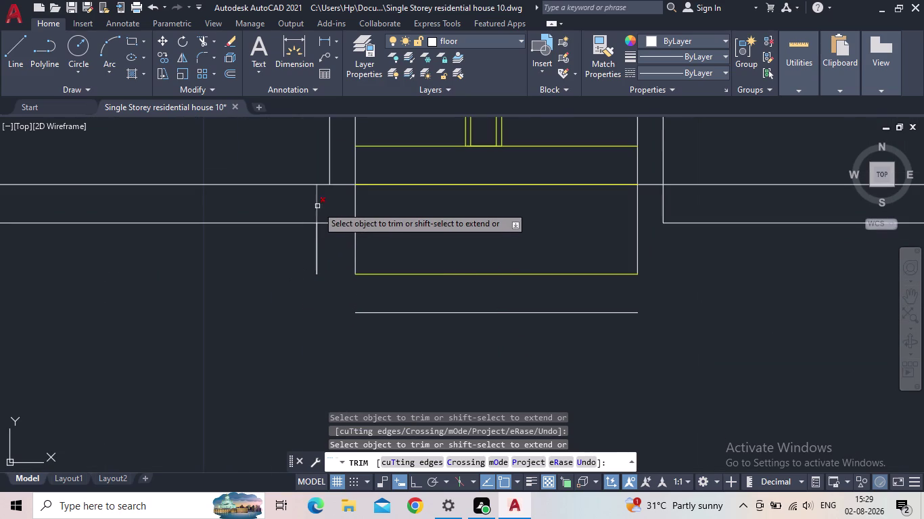
click(316, 206)
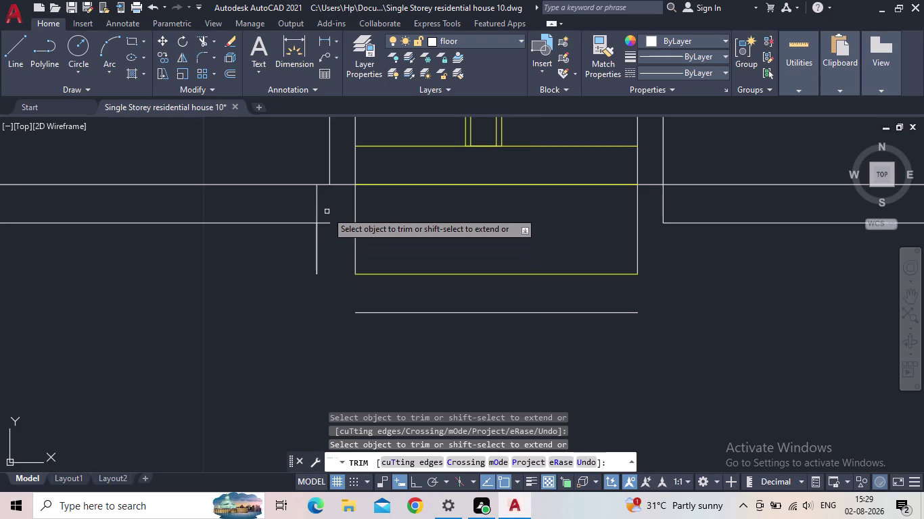
drag(326, 210, 309, 209)
key(Escape)
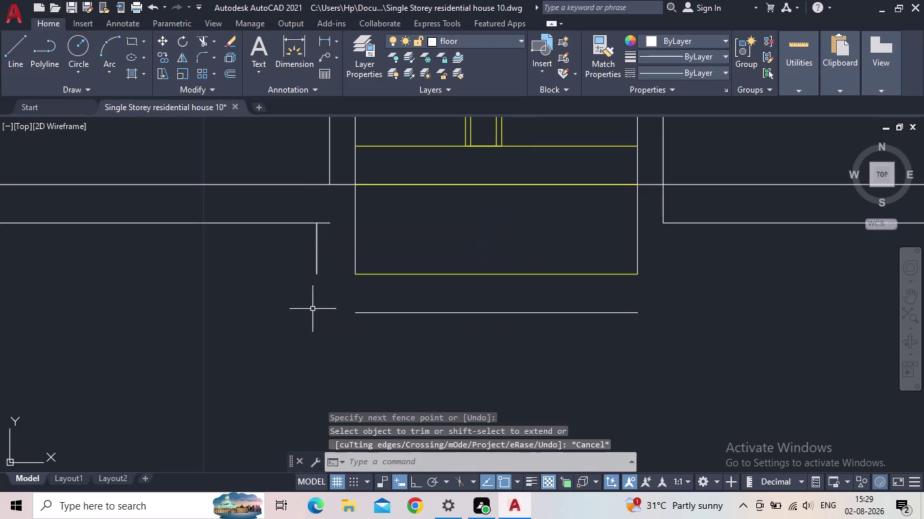
Extend the horizontal wall line to the corner.
text(ex)
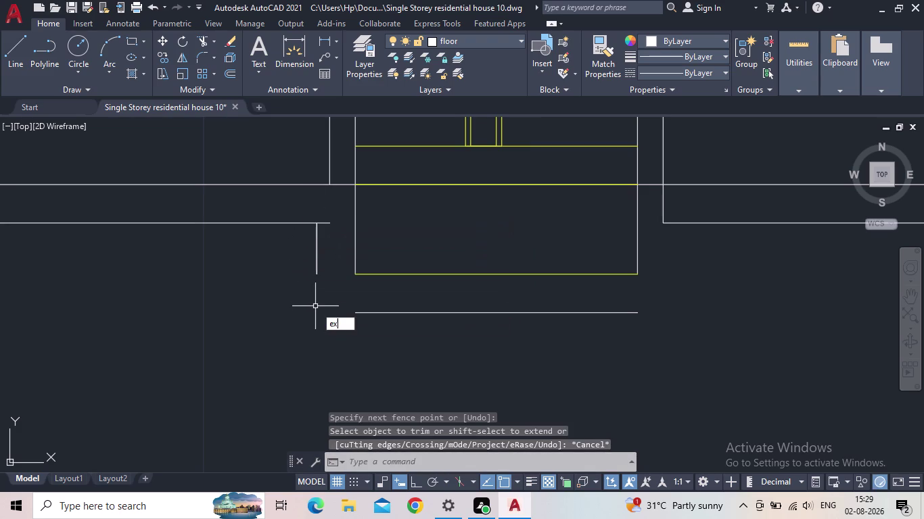
key(space)
click(329, 224)
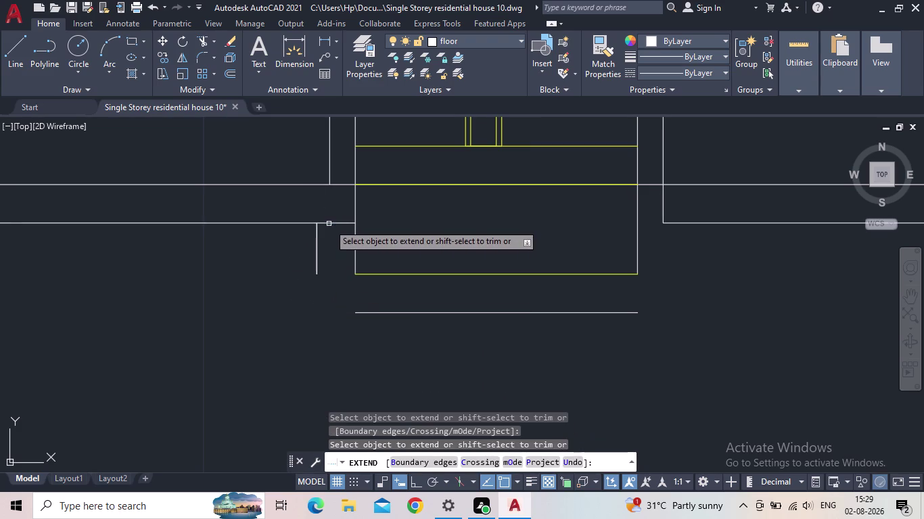
key(Escape)
Start a line on the bottom wall line with ortho on, then cancel it.
scroll(up, 3)
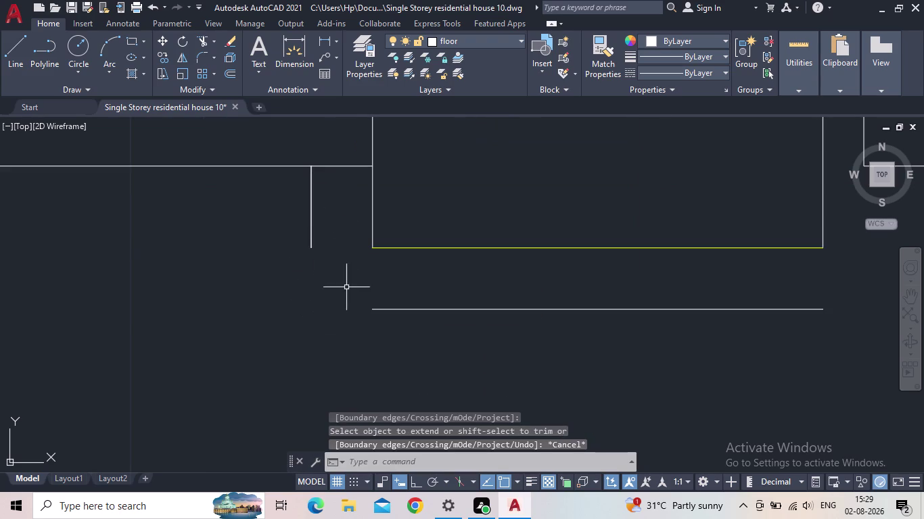
scroll(up, 3)
key(l)
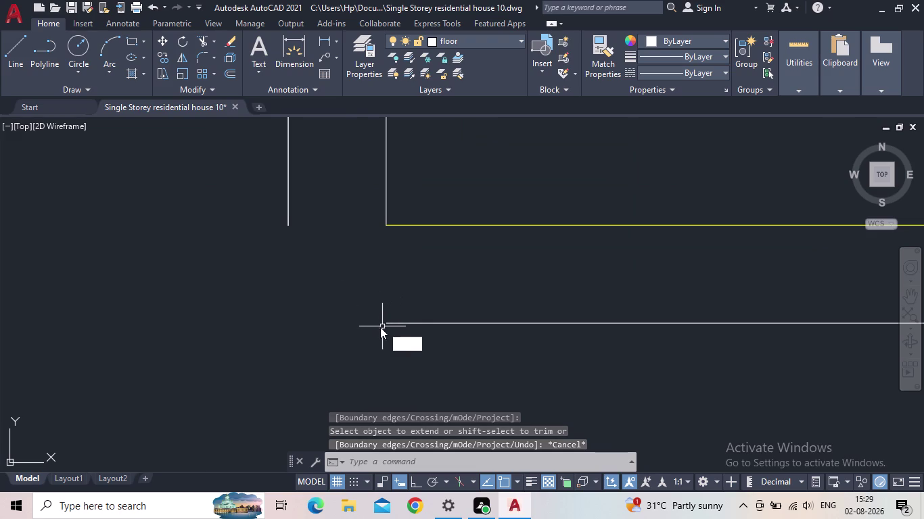
key(Return)
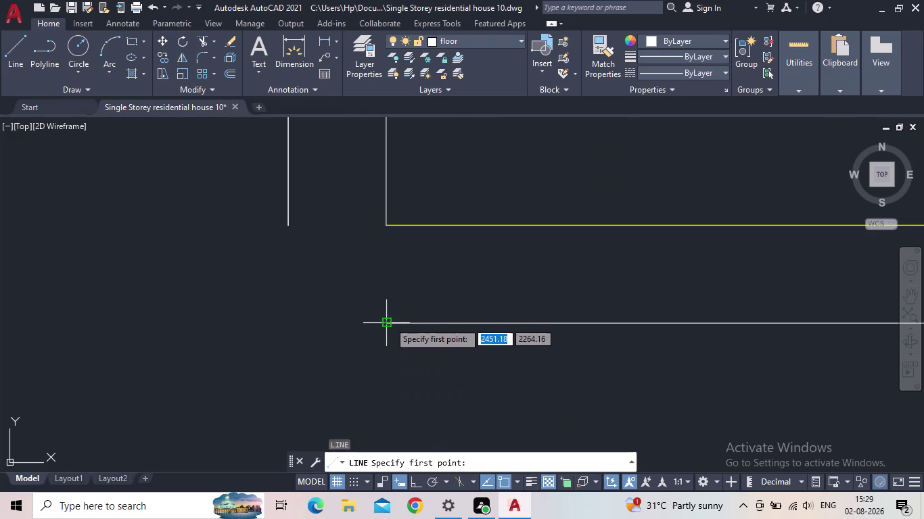
click(388, 322)
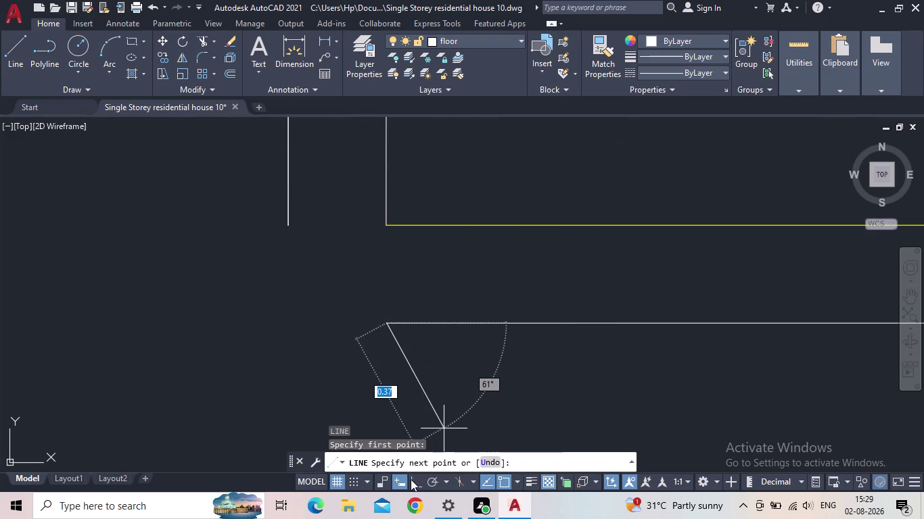
click(410, 479)
click(173, 345)
key(Escape)
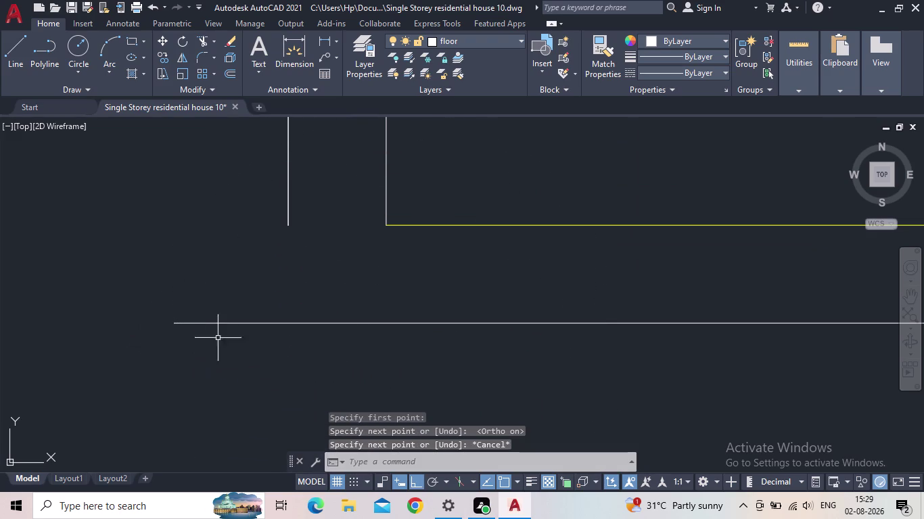
Extend the vertical wall down to the bottom line.
key(e)
key(x)
key(space)
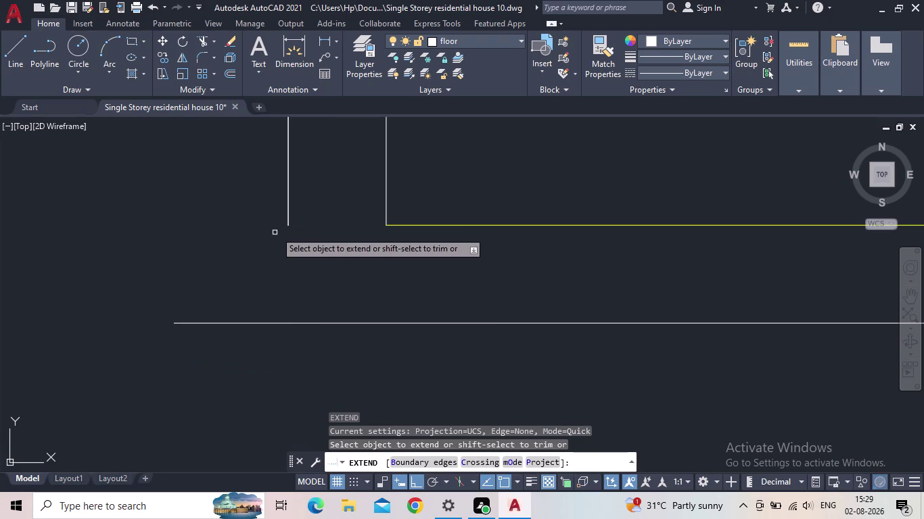
click(288, 213)
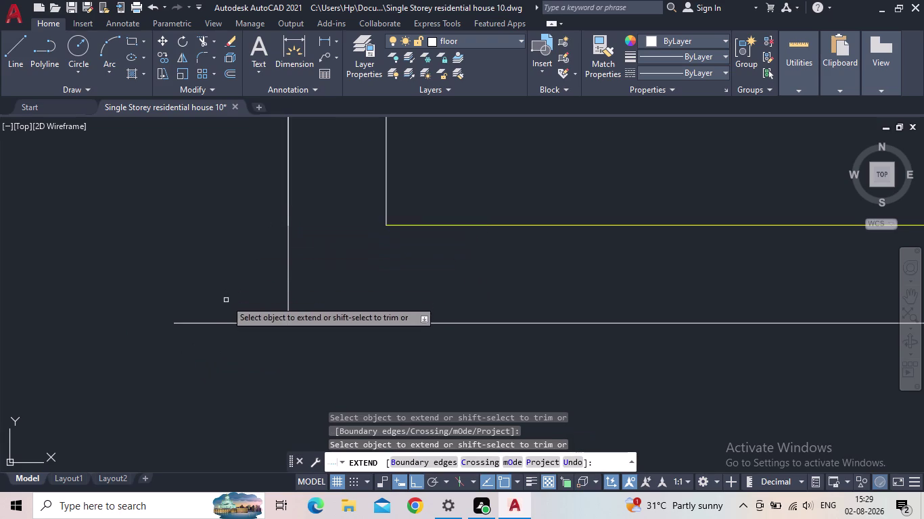
key(Escape)
View the stair and lower walls, abandon a trim, and begin extending.
key(t)
key(r)
key(space)
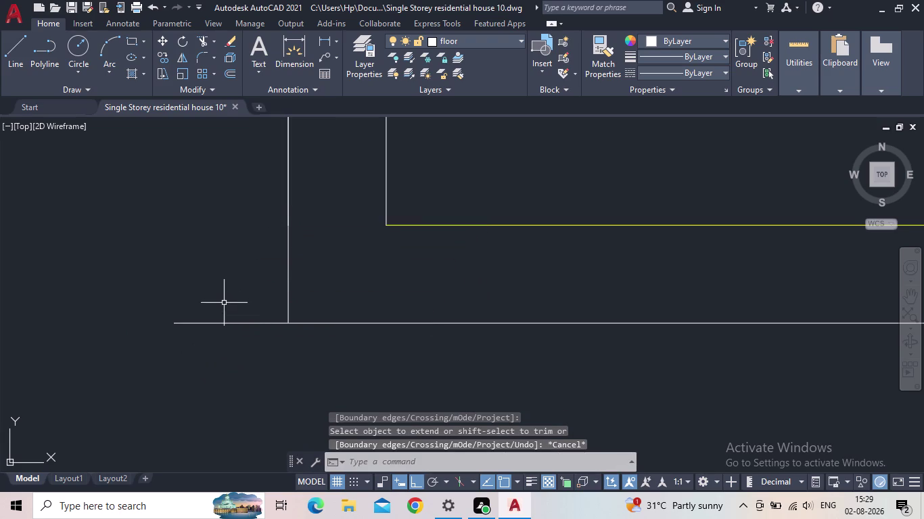
drag(261, 368, 247, 305)
scroll(down, 3)
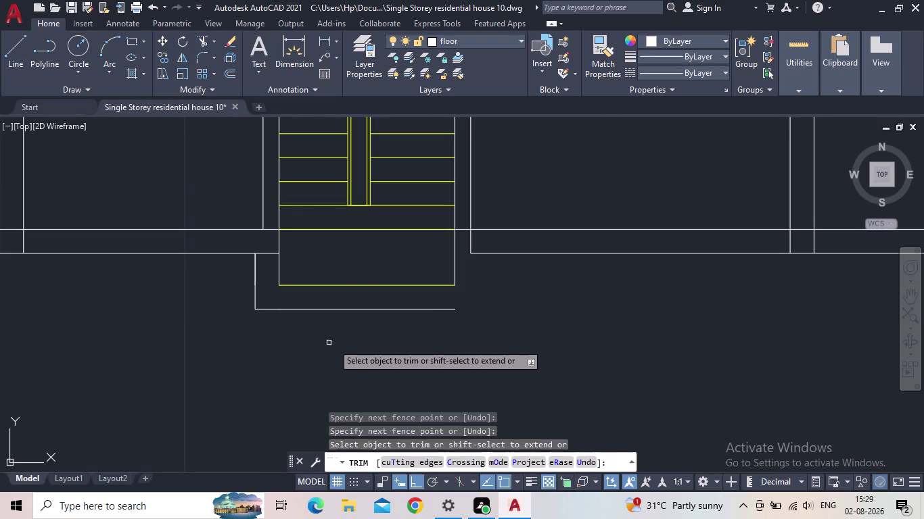
middle_drag(384, 352, 349, 366)
key(Escape)
scroll(up, 3)
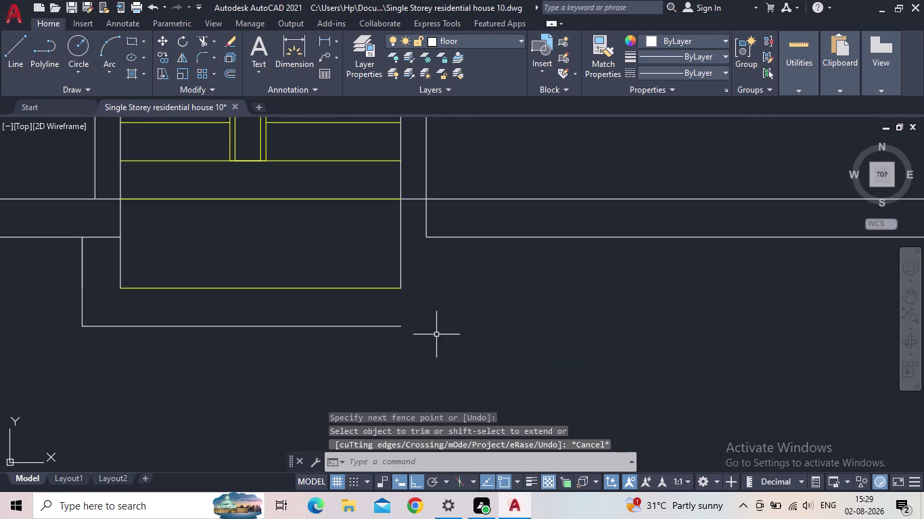
key(e)
key(x)
key(space)
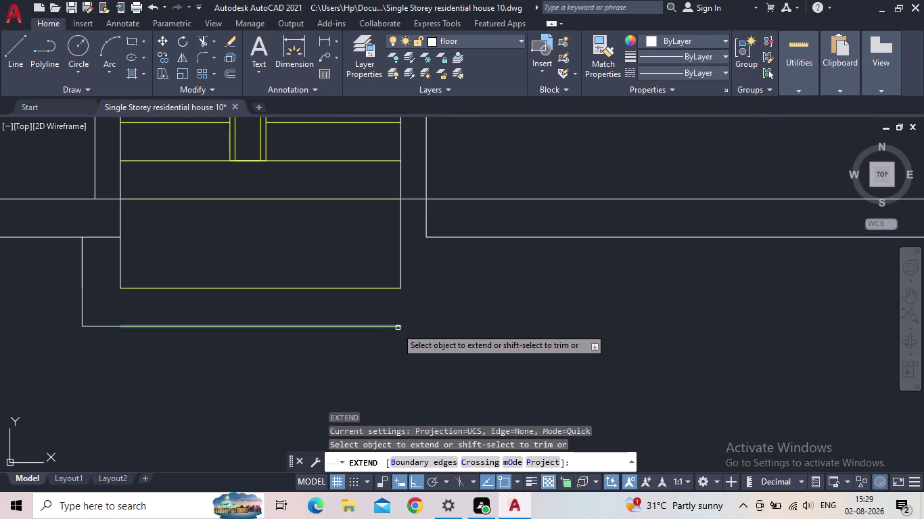
Draw a line from the bottom wall end 1.24 units to the right.
key(Escape)
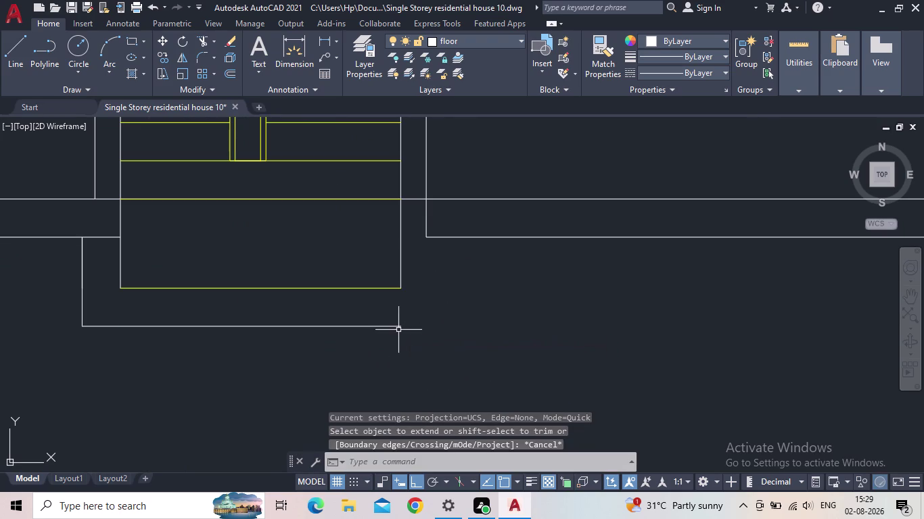
key(t)
key(Escape)
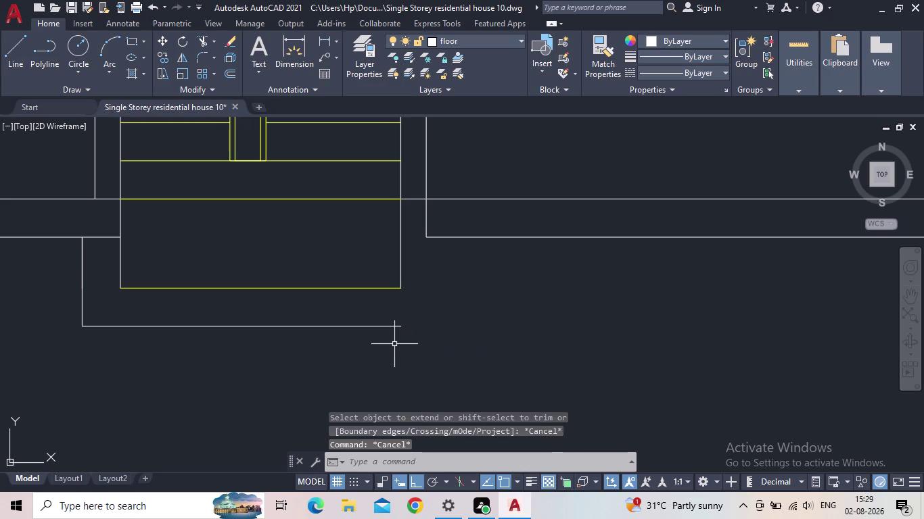
key(l)
key(Return)
click(404, 328)
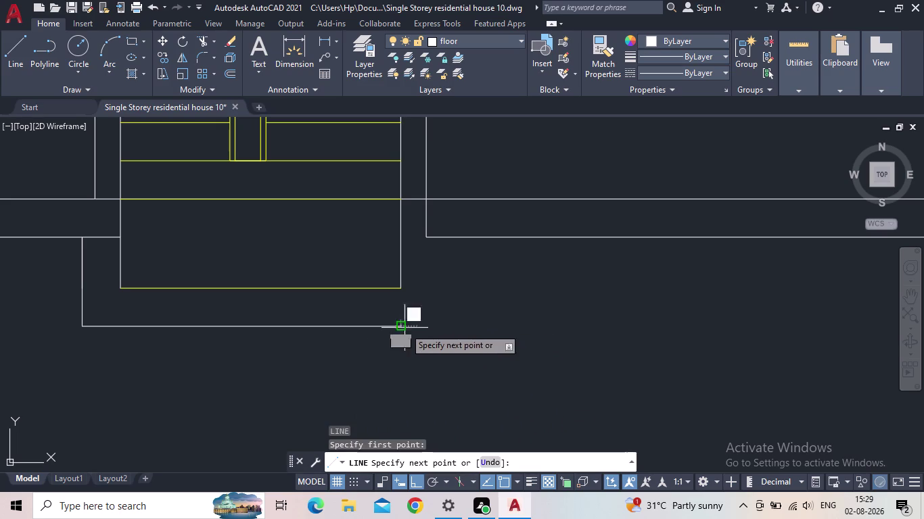
scroll(up, 3)
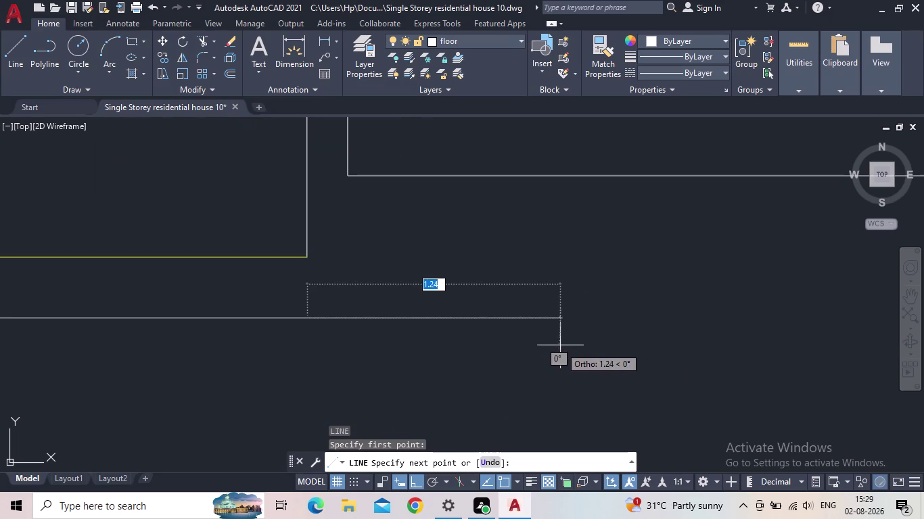
click(560, 345)
key(Escape)
Extend the vertical wall down to the bottom line.
key(e)
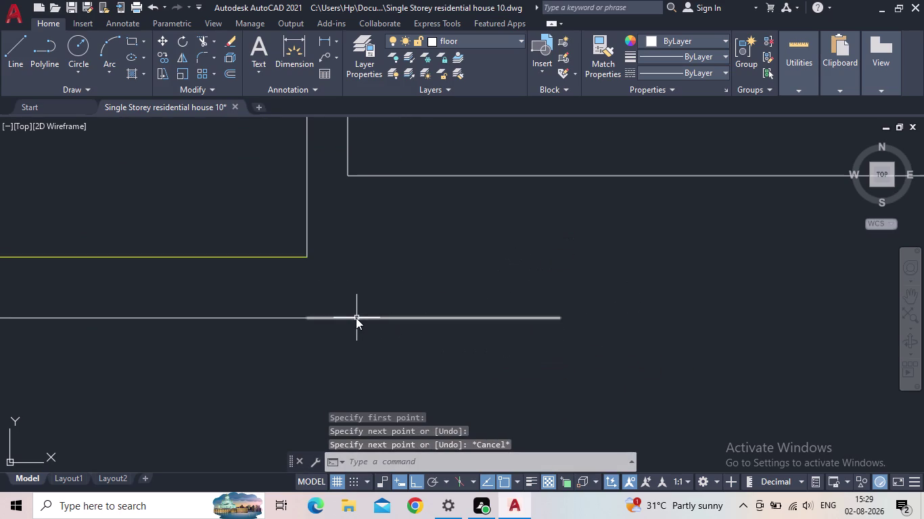
key(x)
key(space)
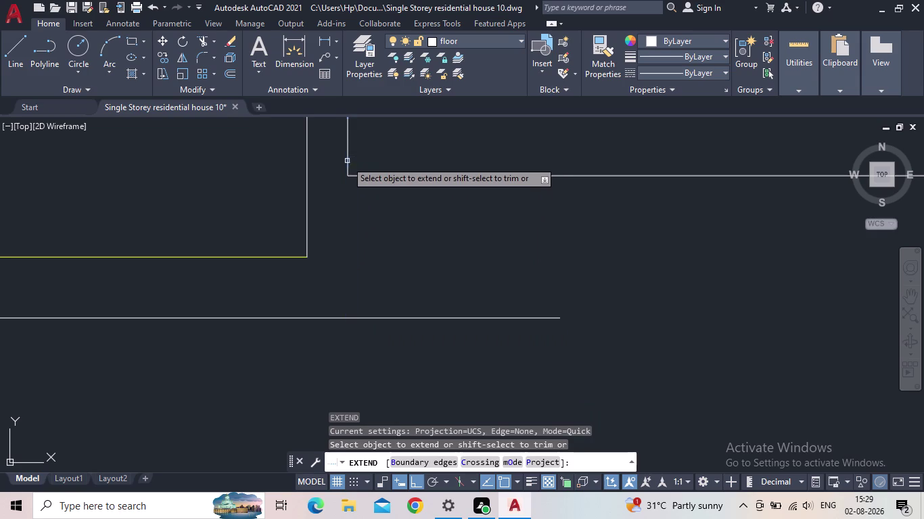
click(346, 161)
key(Escape)
Trim the wall lines inside the stepped outline below the stair.
key(t)
key(r)
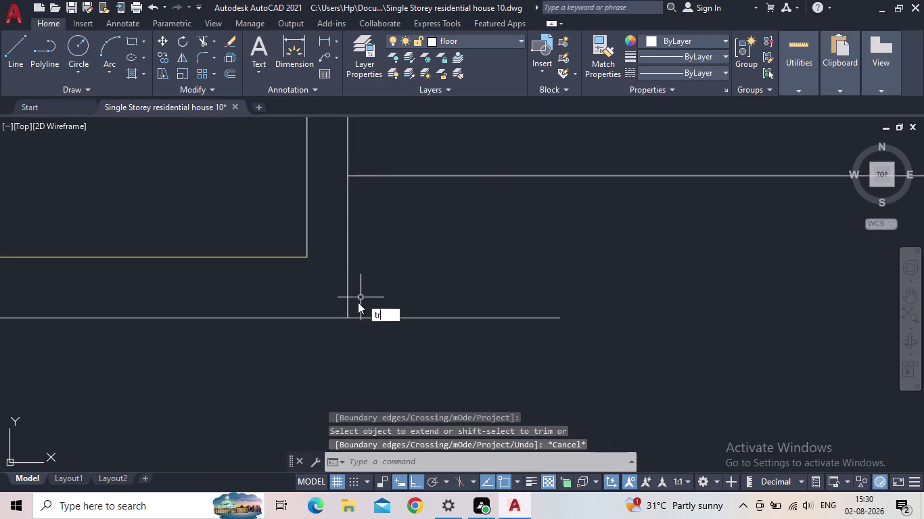
key(space)
drag(425, 368, 417, 279)
scroll(down, 3)
middle_drag(418, 283, 437, 293)
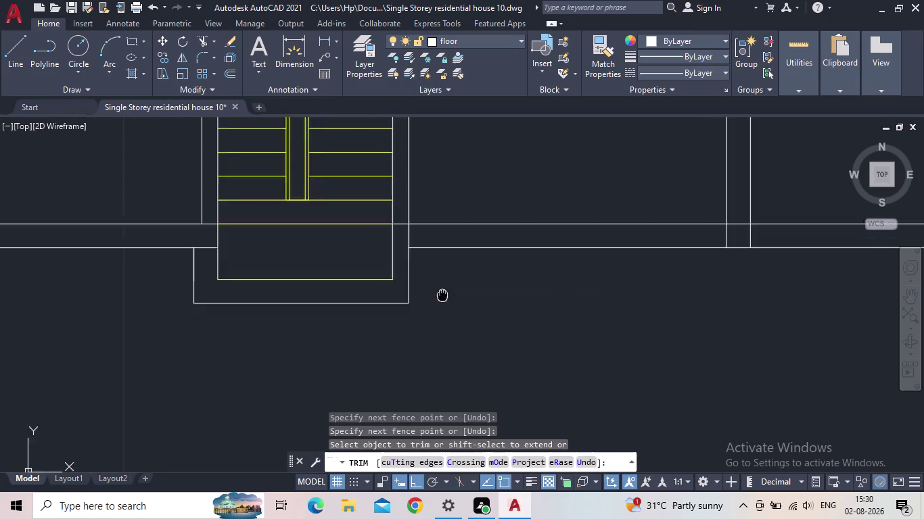
middle_drag(436, 292, 548, 340)
scroll(up, 3)
click(317, 302)
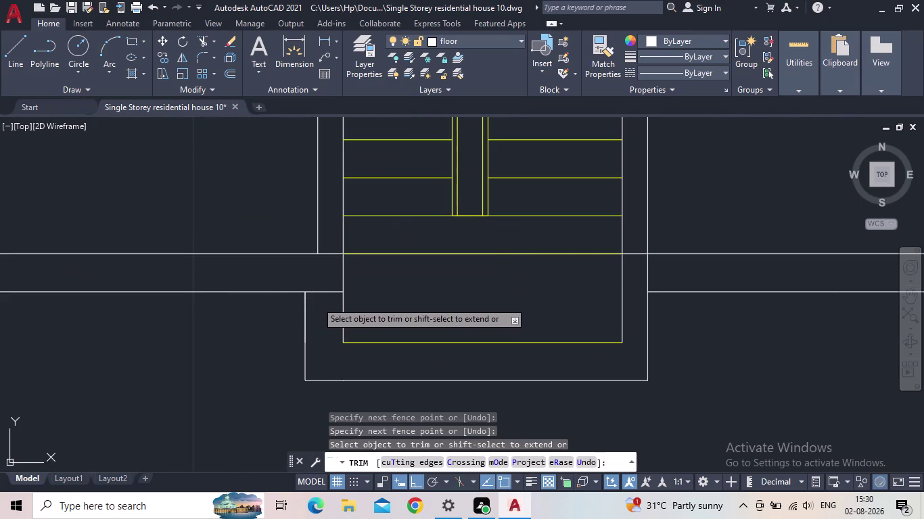
click(320, 288)
scroll(down, 3)
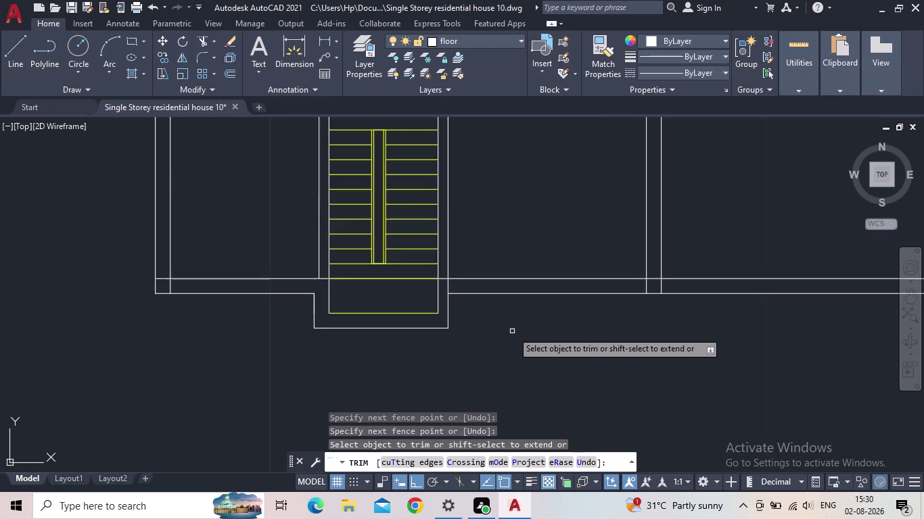
scroll(down, 3)
middle_drag(512, 331, 510, 341)
key(Escape)
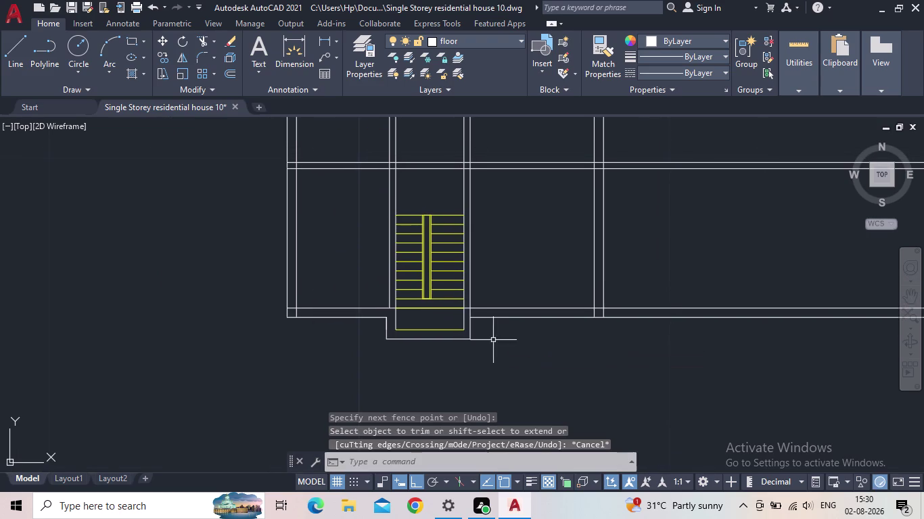
Pan to the landing and select the stair block's right edge.
middle_click(491, 339)
scroll(up, 3)
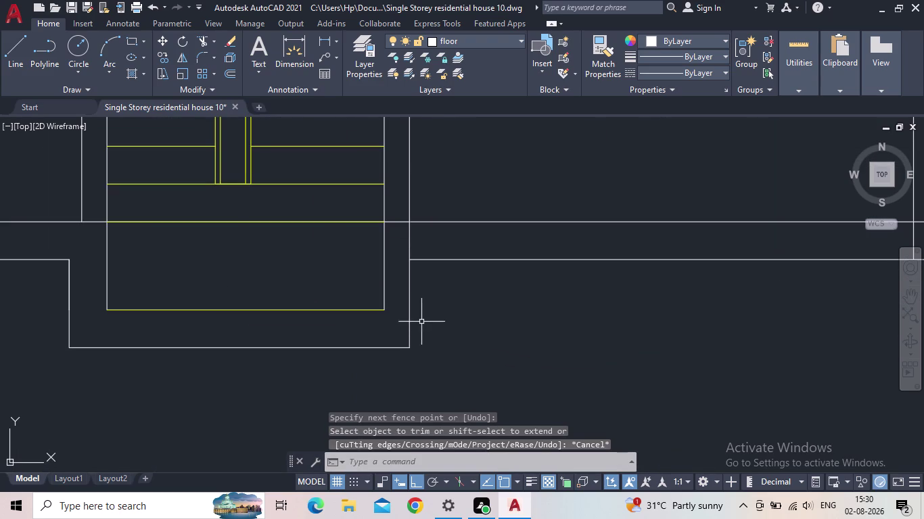
scroll(down, 3)
scroll(up, 3)
middle_drag(397, 297, 365, 327)
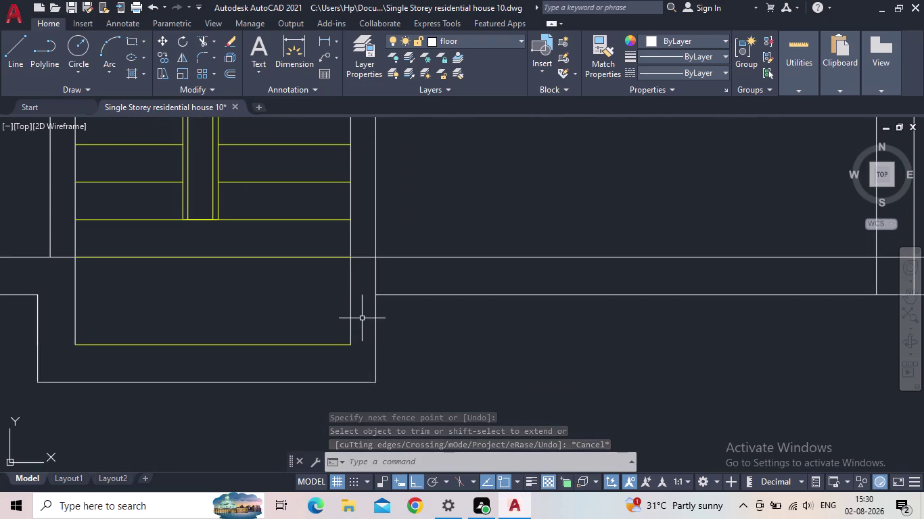
click(350, 309)
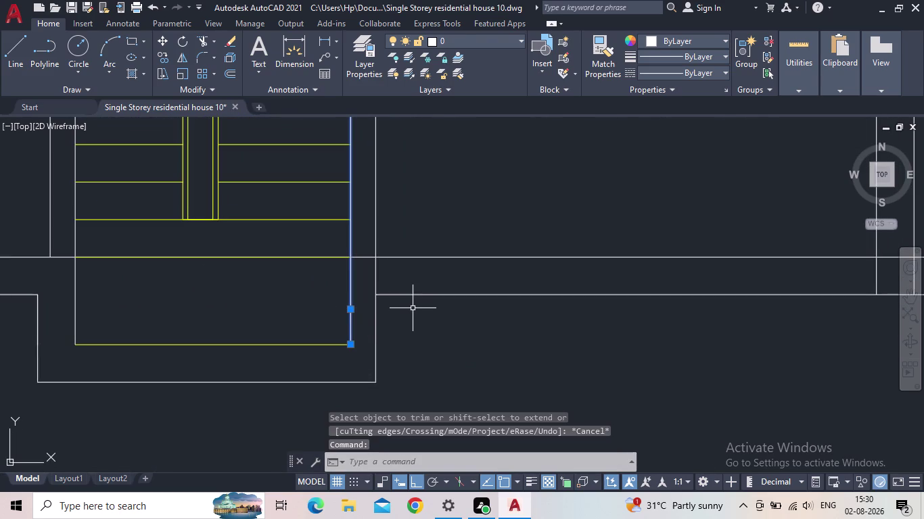
Offset the wall edge 0.30 to the right.
key(o)
key(Return)
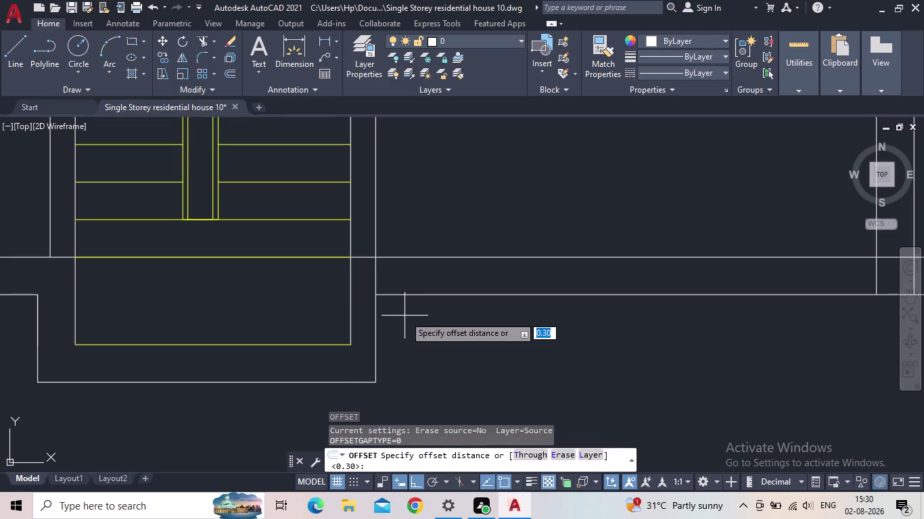
text(0.30)
key(Return)
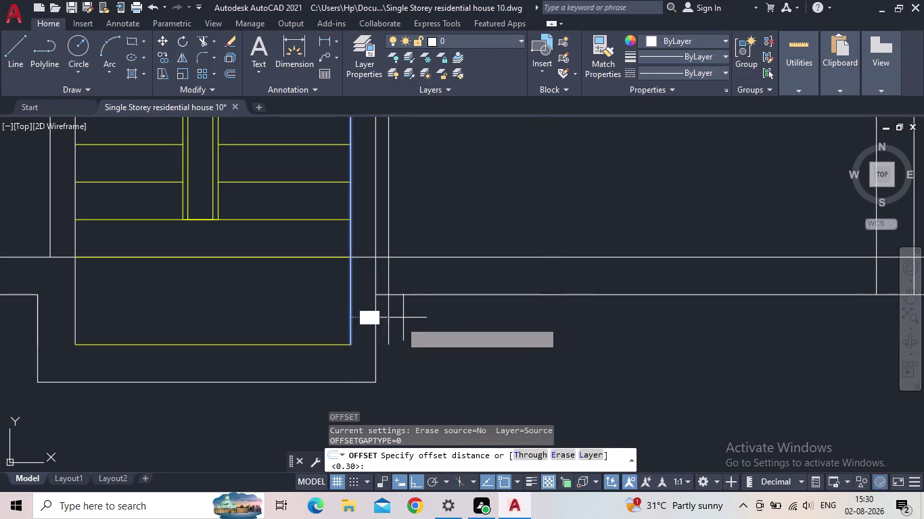
click(410, 276)
key(Escape)
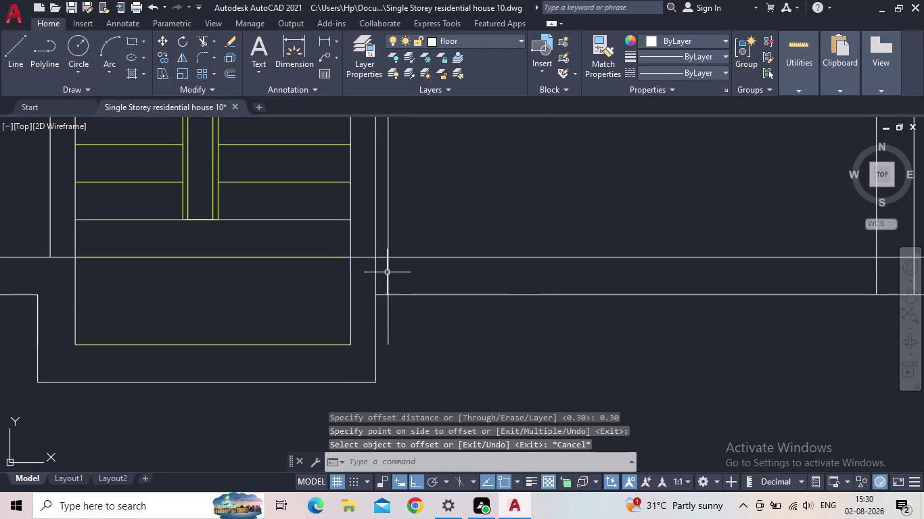
Trim the new offset line back to the wall lines.
text(tr)
key(Return)
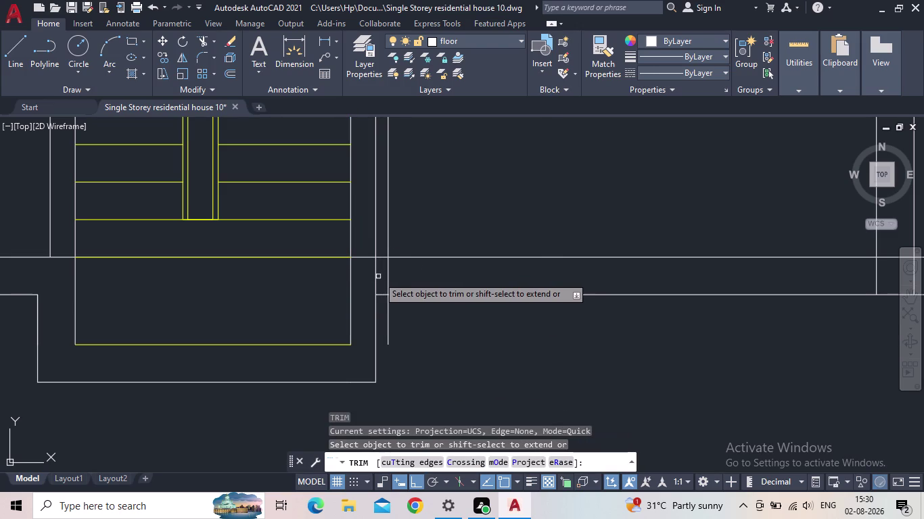
click(378, 276)
middle_drag(375, 281, 375, 342)
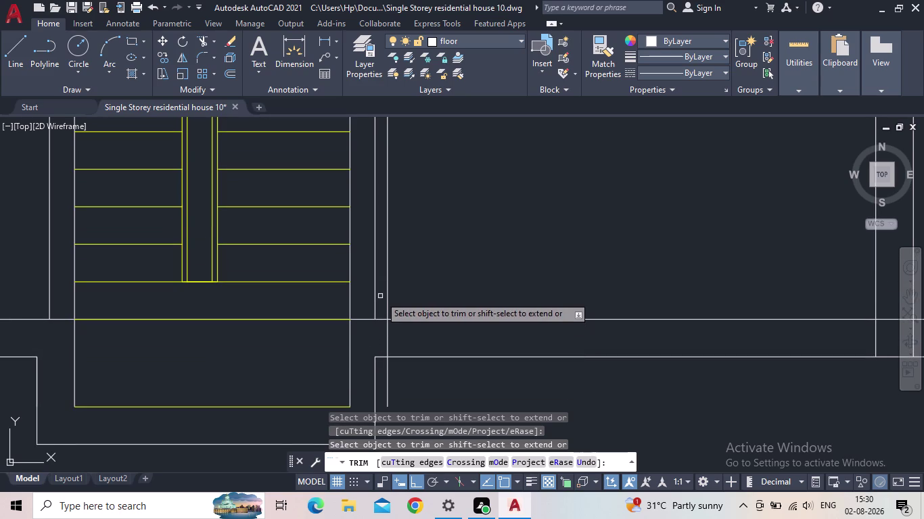
click(388, 289)
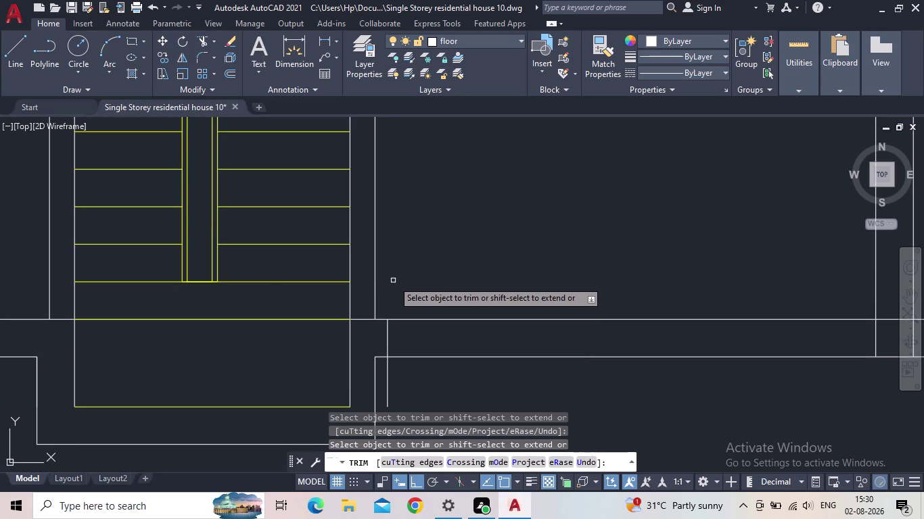
scroll(down, 3)
scroll(down, 3)
scroll(down, 3)
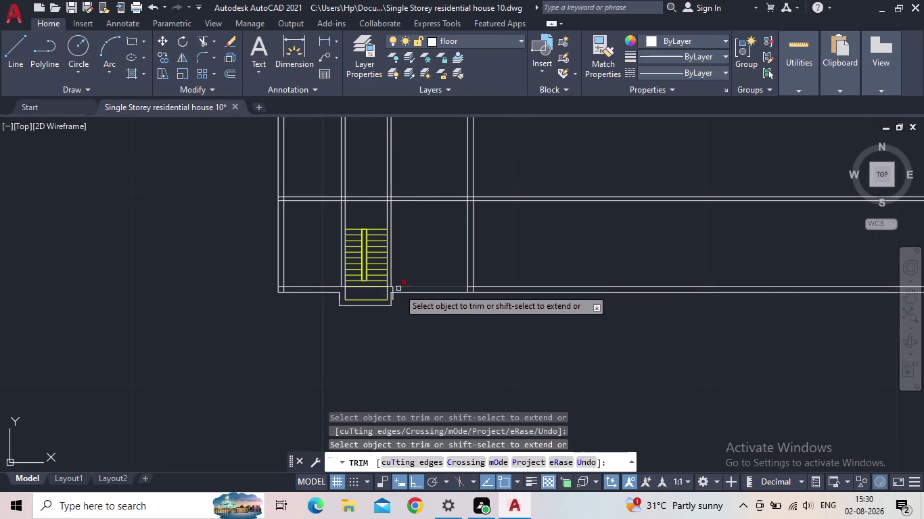
key(Escape)
scroll(up, 3)
scroll(up, 3)
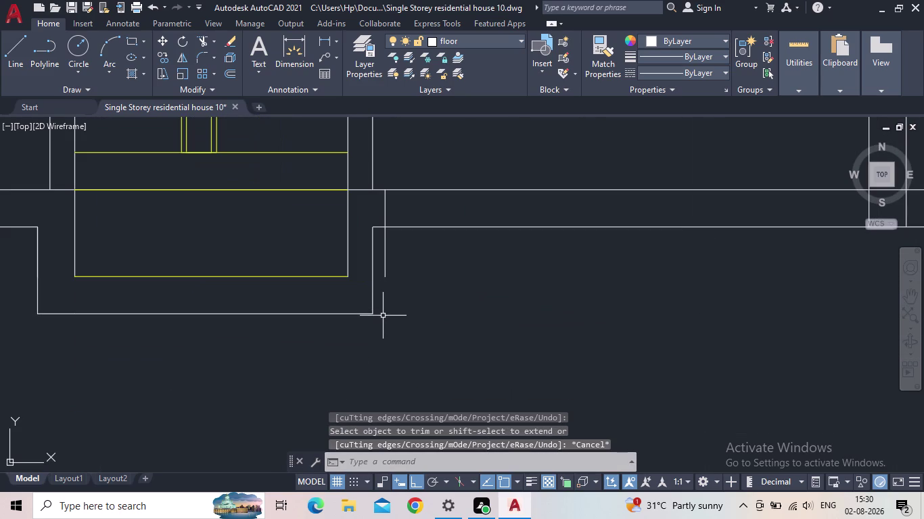
Draw a line extending the bottom outline to the right.
key(l)
key(Return)
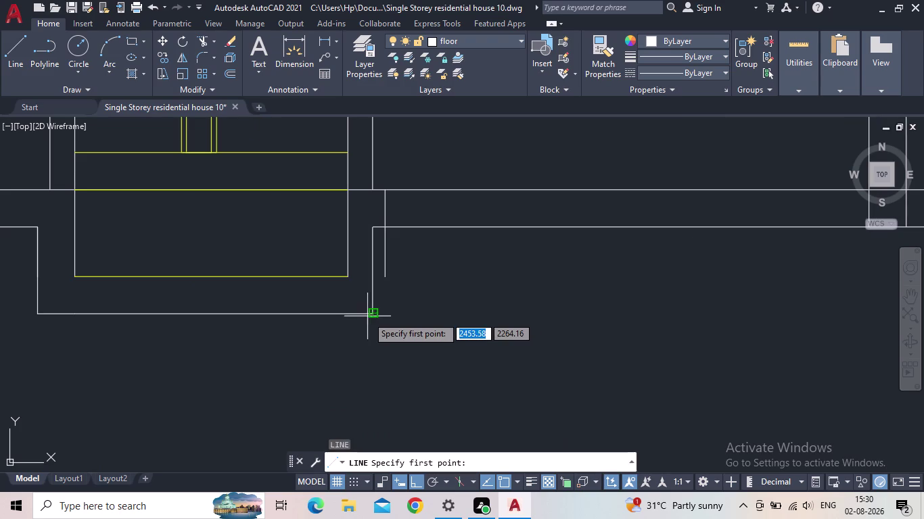
scroll(up, 3)
click(386, 312)
click(645, 310)
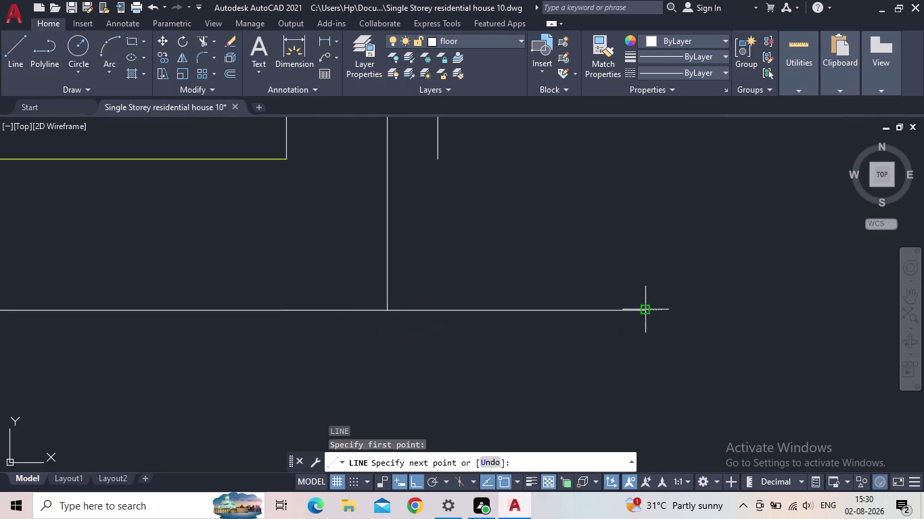
key(Escape)
Extend the short vertical line down to the bottom line with EX.
key(e)
key(x)
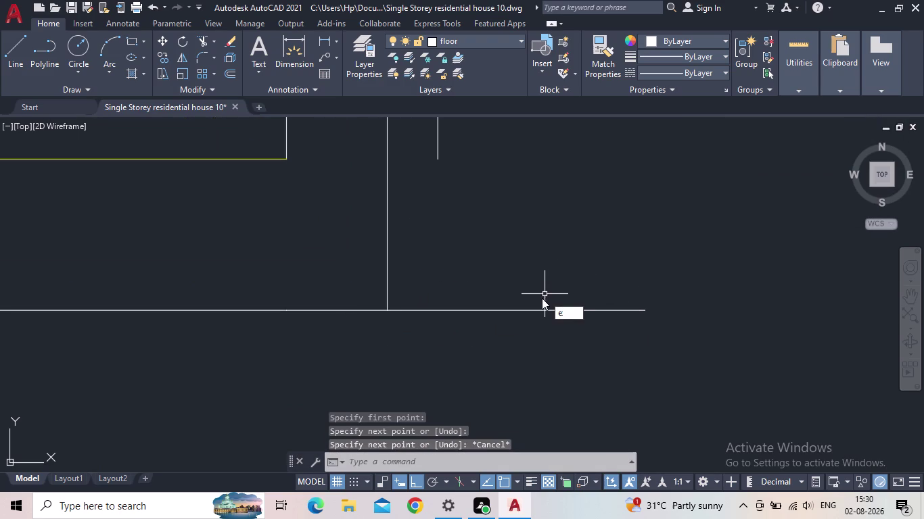
key(space)
click(437, 153)
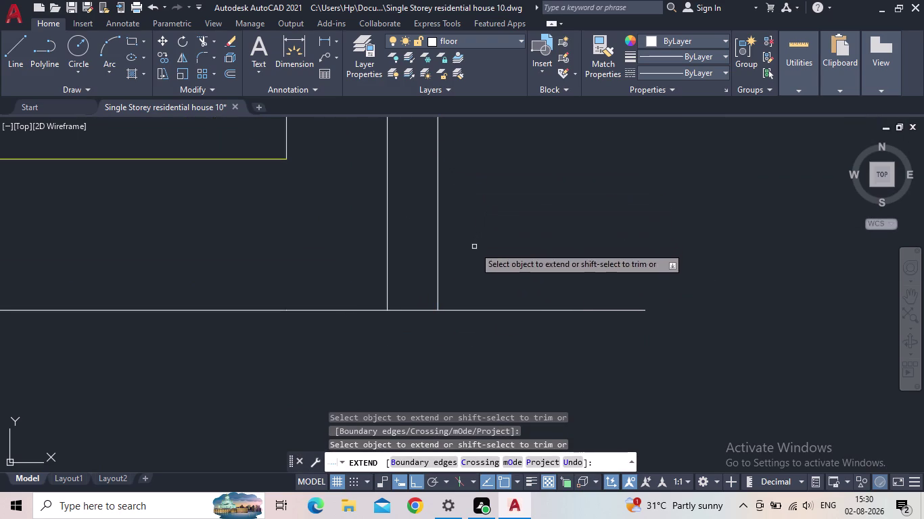
key(Escape)
scroll(down, 3)
middle_drag(472, 254, 476, 364)
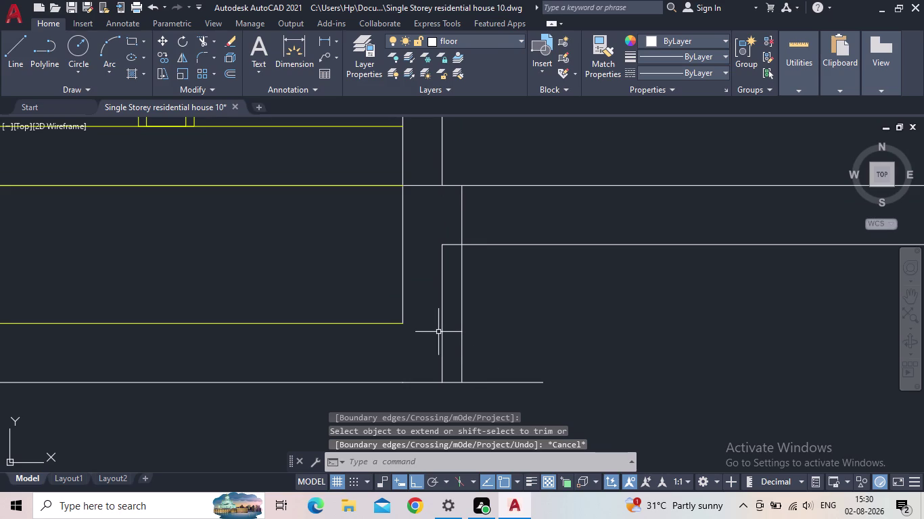
Fence-trim the crossing lines and the bottom line's overhang past the corner.
key(t)
key(r)
key(space)
drag(449, 328, 442, 327)
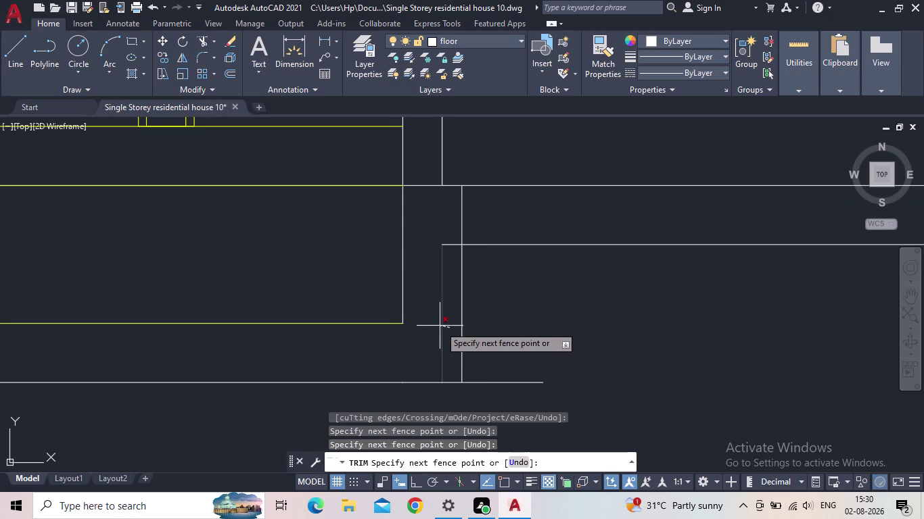
click(440, 326)
click(448, 245)
scroll(down, 3)
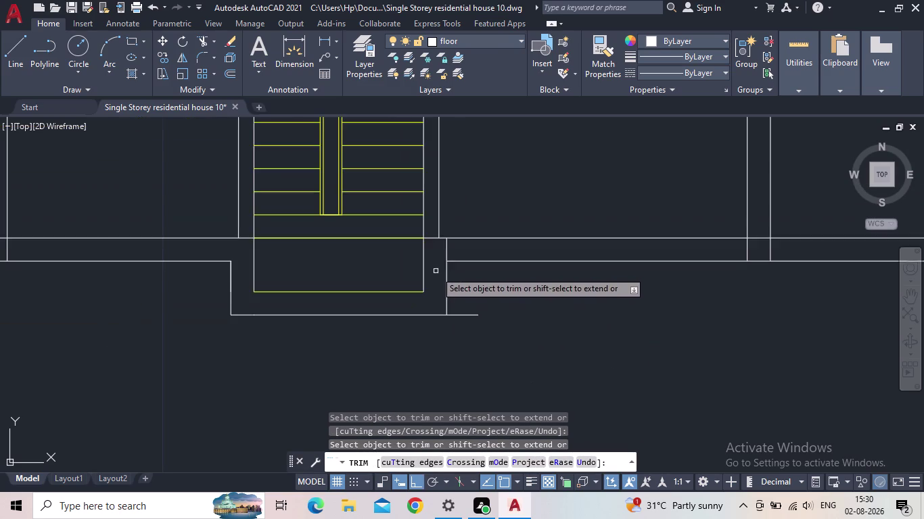
middle_drag(438, 276, 433, 307)
click(466, 363)
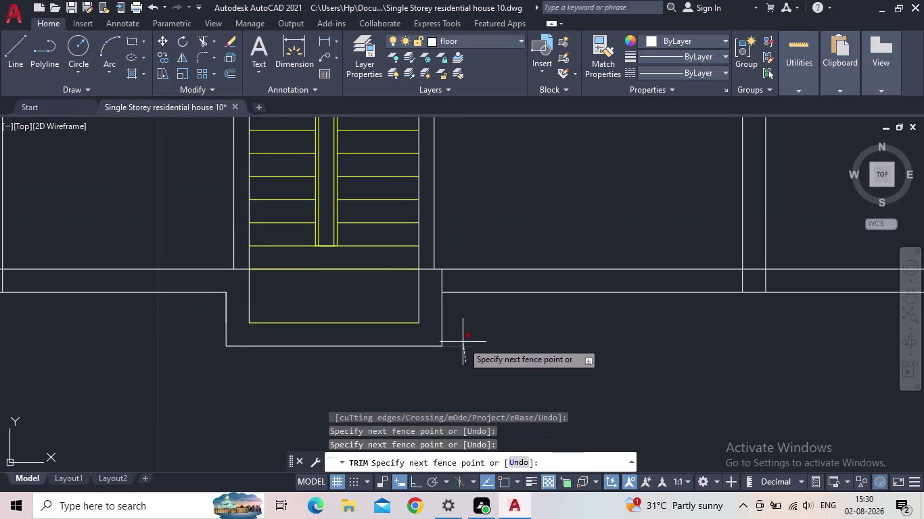
click(462, 338)
click(443, 279)
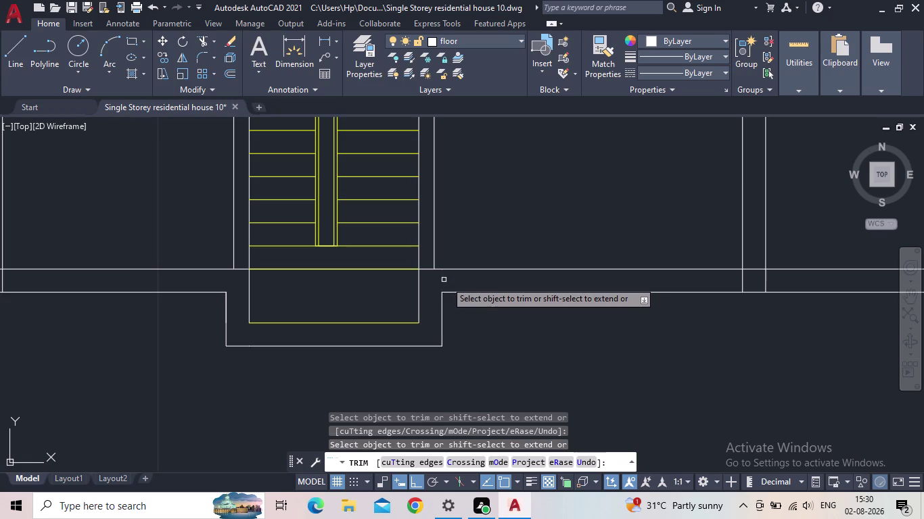
scroll(down, 3)
middle_drag(506, 334, 533, 374)
key(Escape)
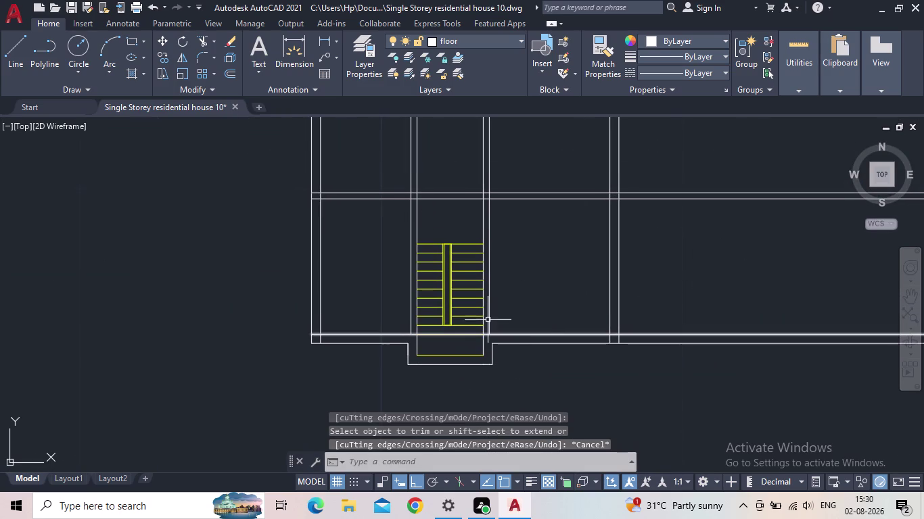
Trim the wall lines on the stair's left side with a fence.
scroll(down, 3)
scroll(down, 3)
scroll(up, 3)
scroll(up, 3)
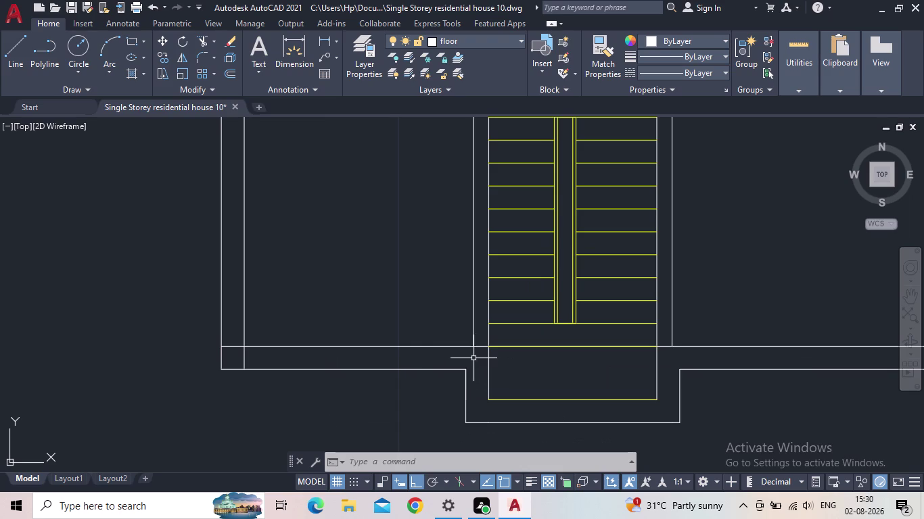
key(t)
key(r)
key(Return)
scroll(up, 3)
click(506, 338)
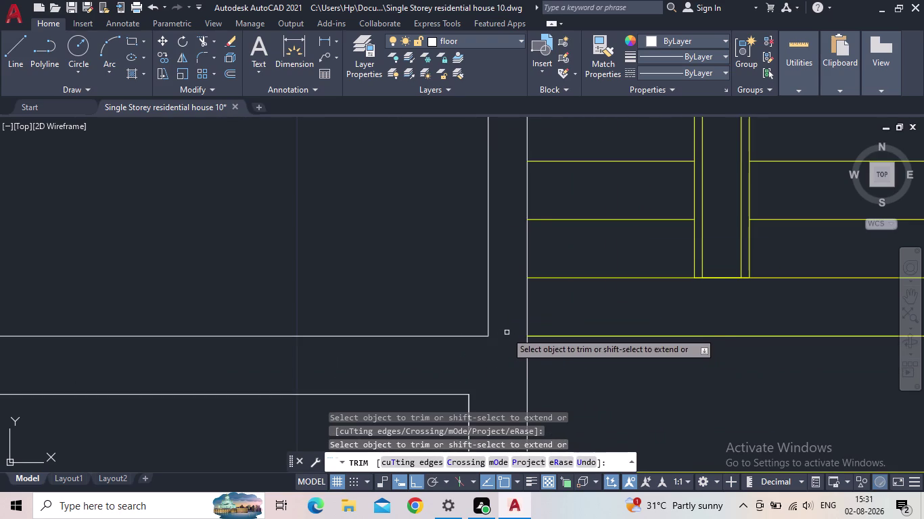
scroll(down, 3)
middle_drag(553, 343, 402, 359)
scroll(up, 3)
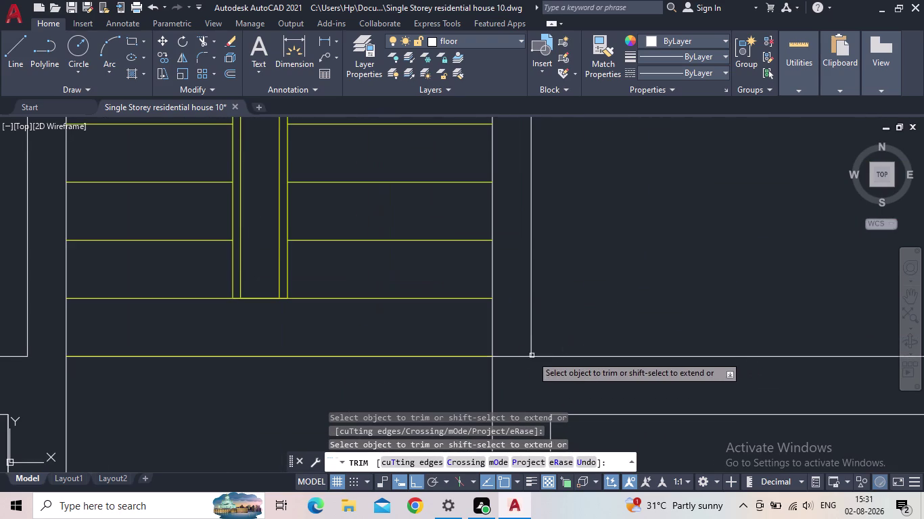
click(515, 364)
click(513, 346)
Pan around the stair opening to review the trims and end trimming.
scroll(down, 3)
scroll(down, 3)
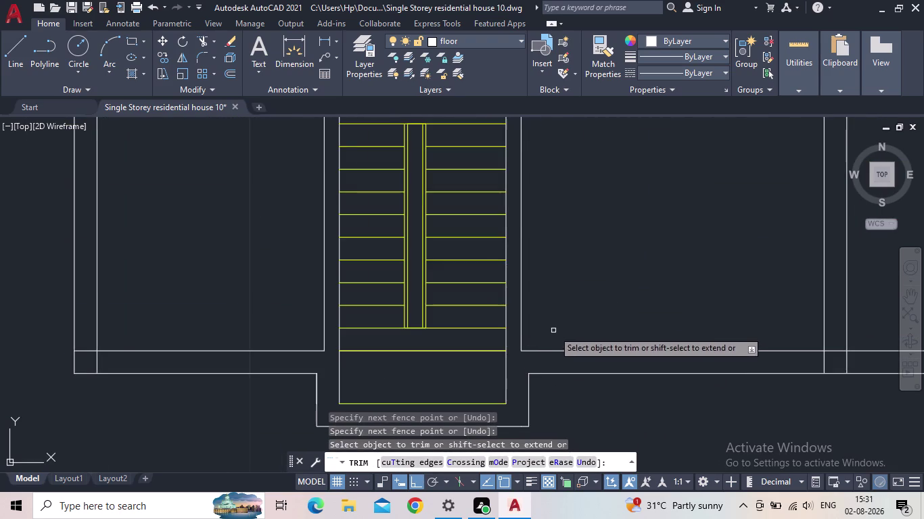
middle_drag(560, 315, 604, 310)
scroll(down, 3)
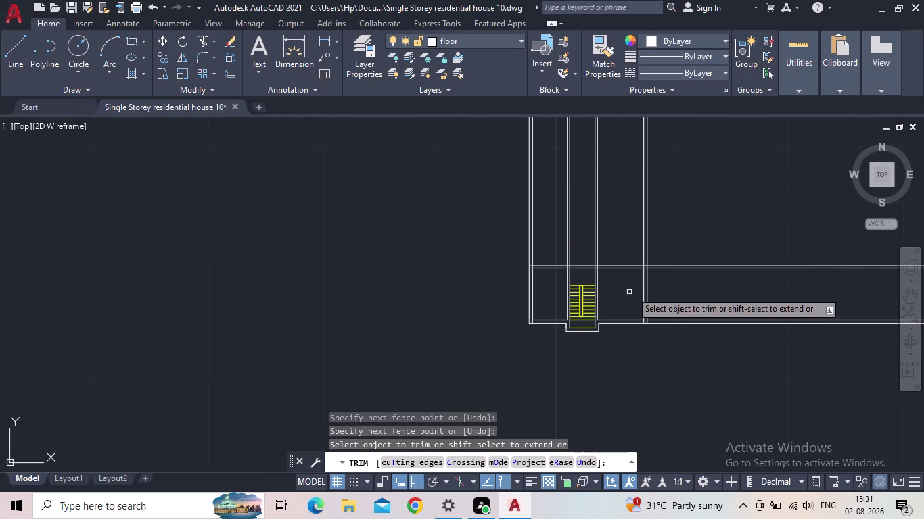
scroll(up, 3)
middle_drag(616, 291, 619, 292)
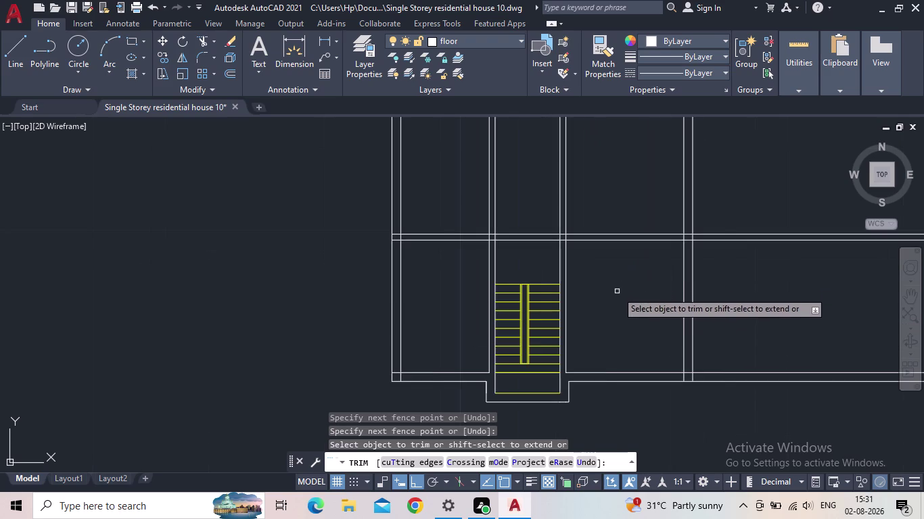
middle_drag(619, 292, 659, 282)
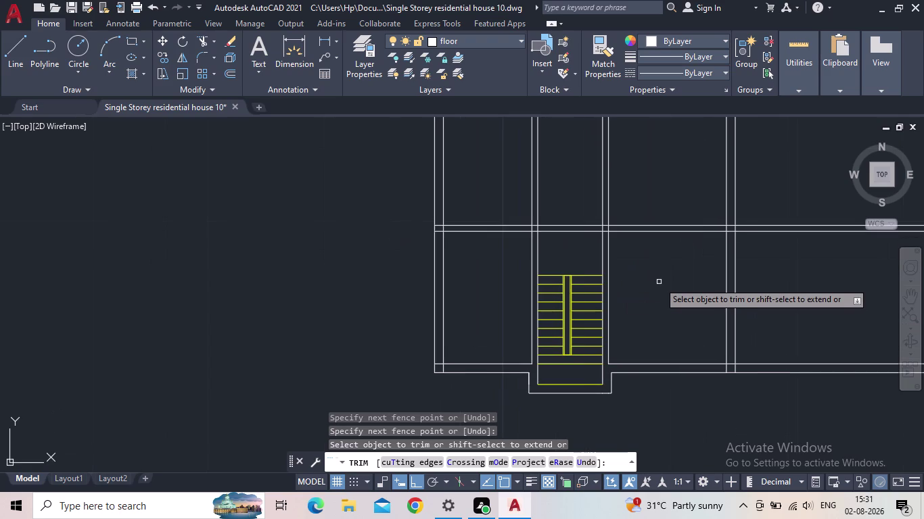
middle_drag(646, 280, 629, 291)
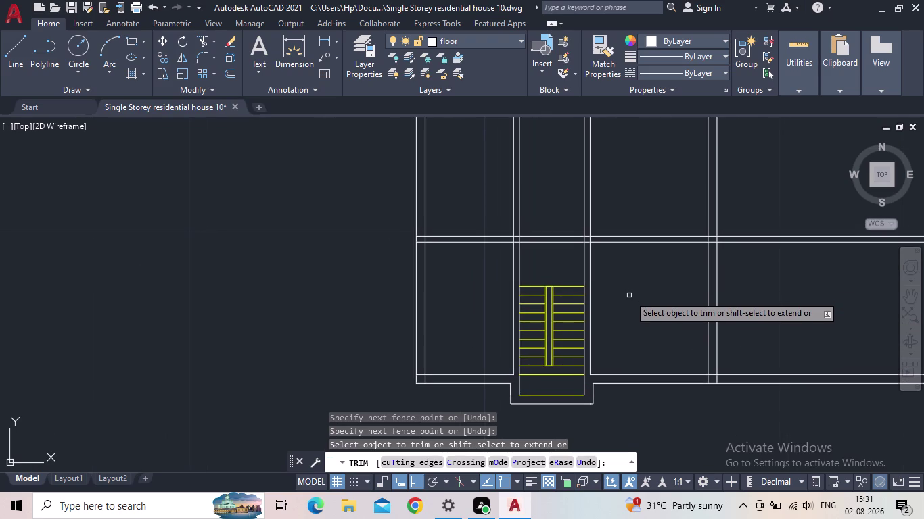
middle_drag(625, 314, 626, 286)
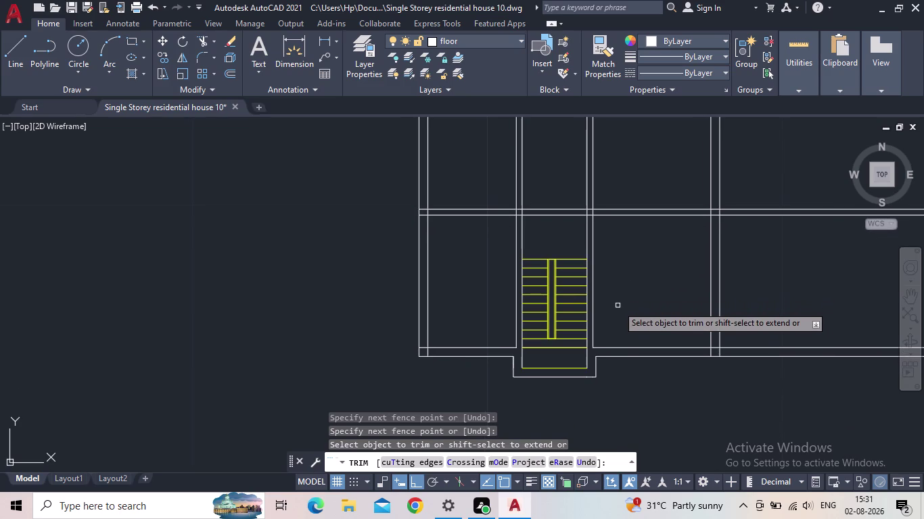
scroll(down, 3)
middle_drag(613, 318, 590, 343)
scroll(up, 3)
middle_drag(600, 338, 614, 305)
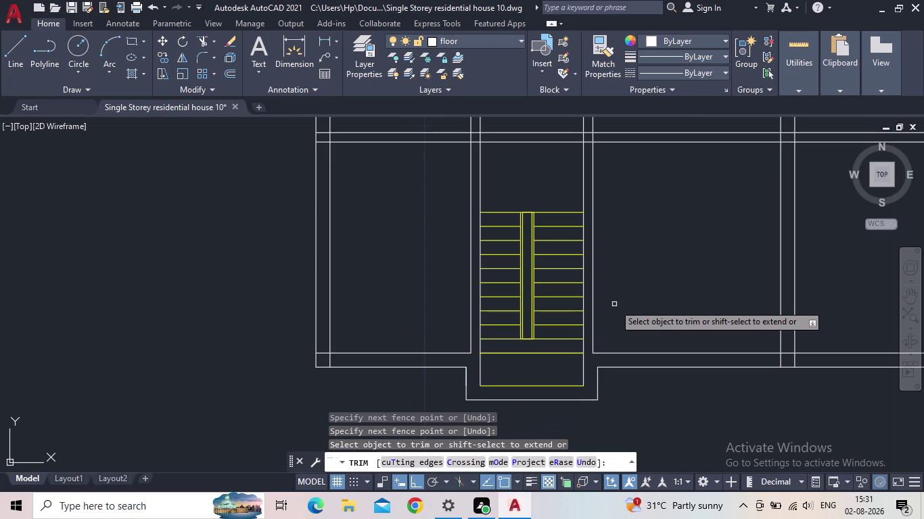
key(Escape)
scroll(down, 3)
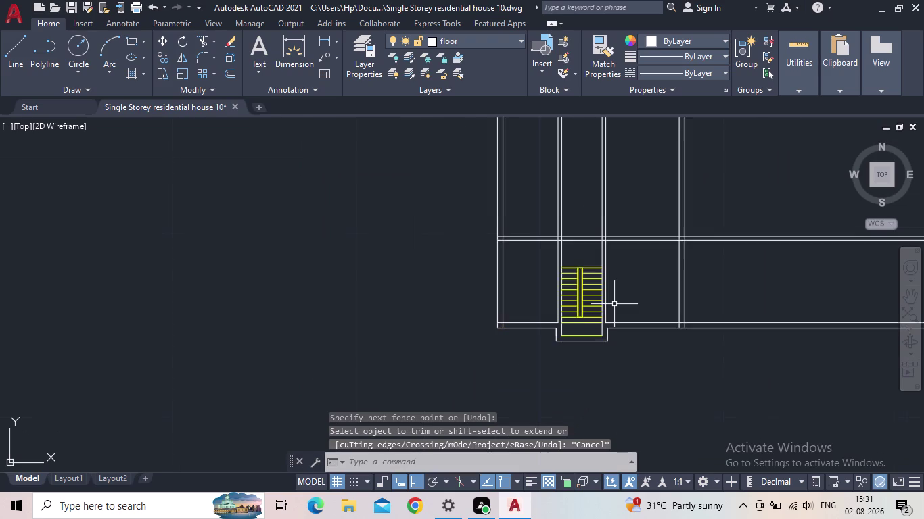
Pan around the trimmed walls and stair, then pick the Rectangle tool.
middle_drag(614, 304, 549, 315)
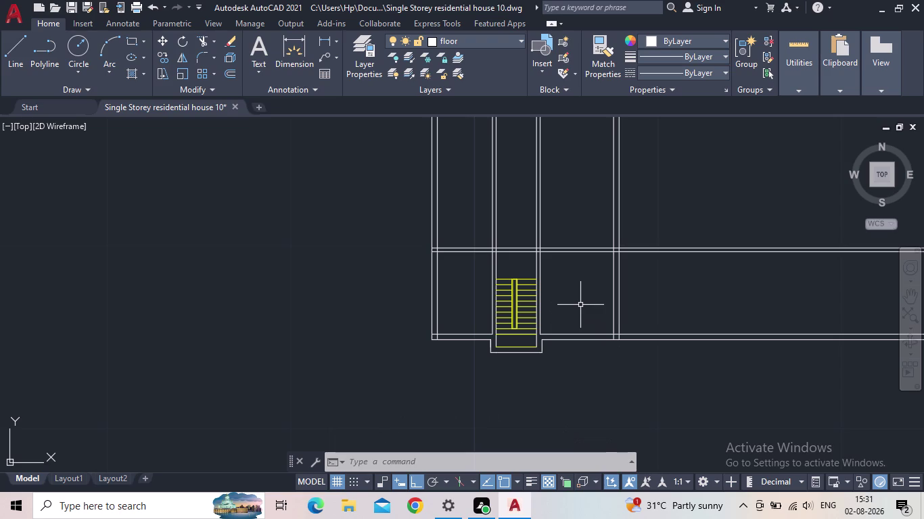
middle_drag(572, 303, 580, 337)
scroll(up, 3)
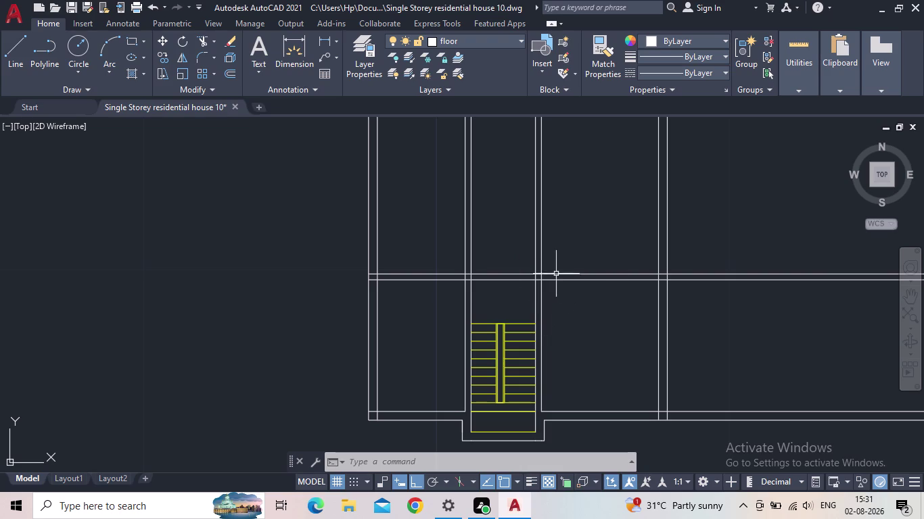
scroll(up, 3)
scroll(down, 3)
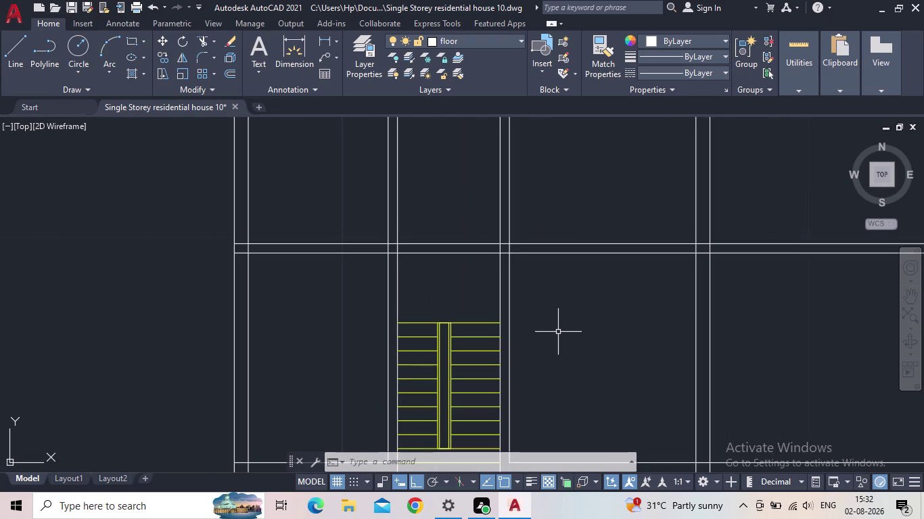
middle_drag(604, 316, 545, 347)
scroll(down, 3)
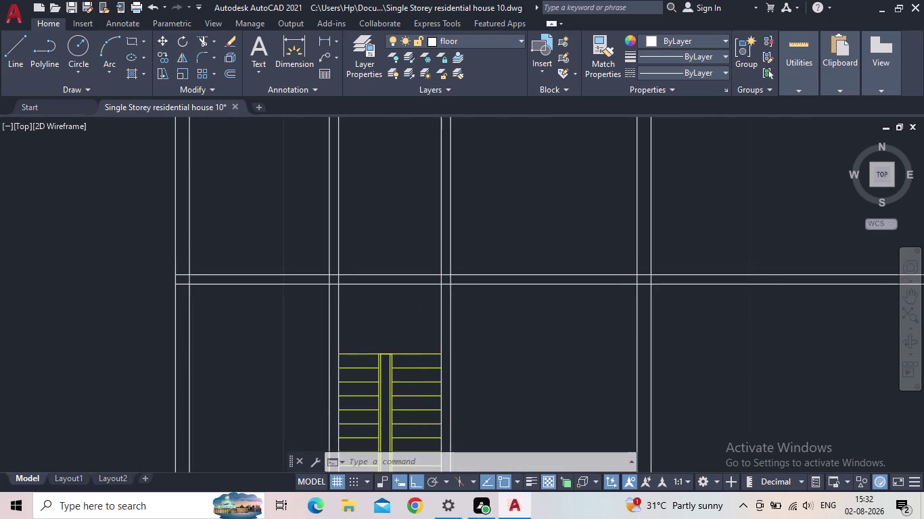
middle_drag(541, 347, 524, 363)
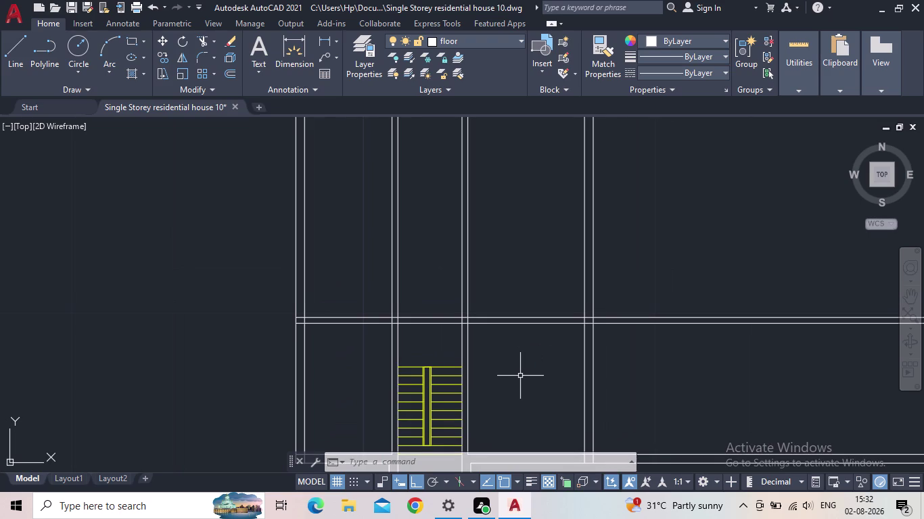
middle_drag(525, 377, 523, 373)
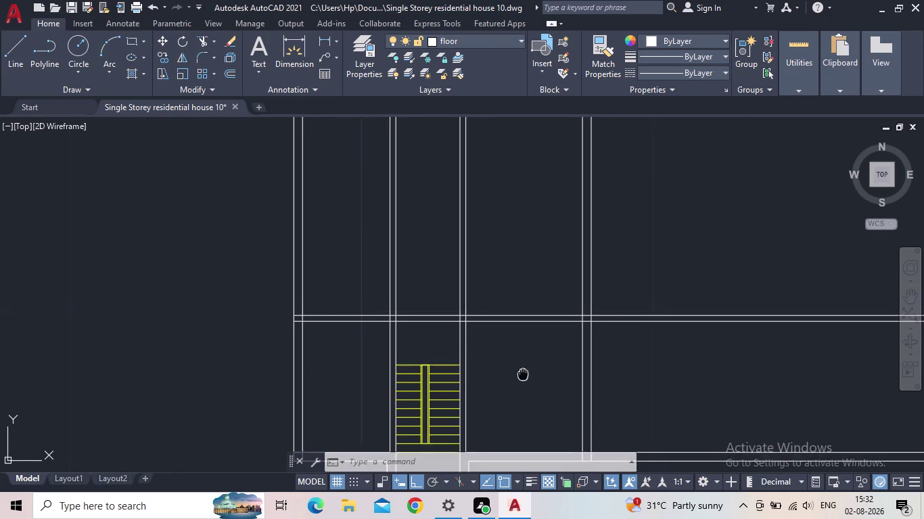
middle_drag(522, 373, 517, 358)
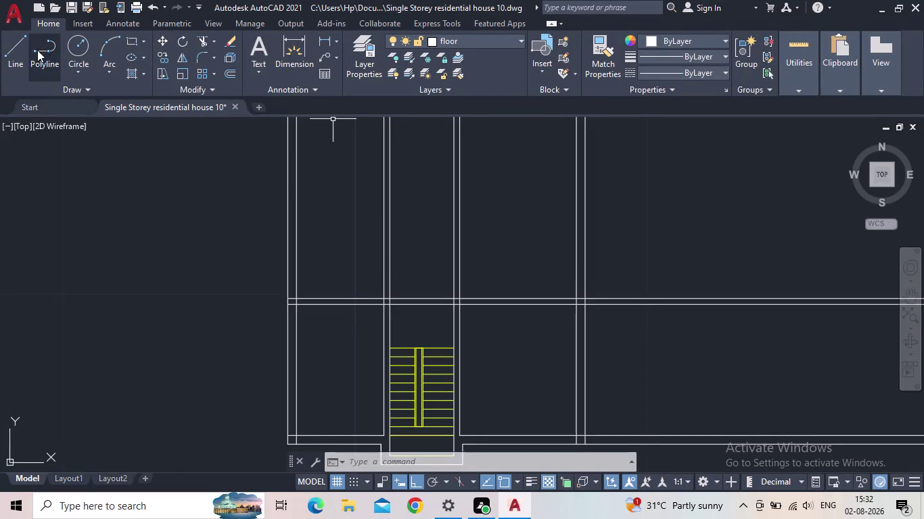
click(133, 42)
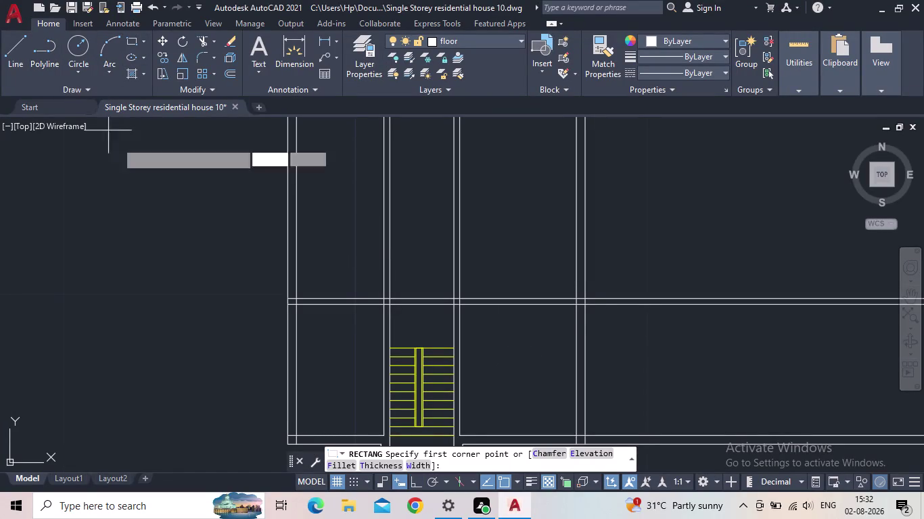
Draw a 1.2 by 1.2 square left of the plan using the Dimensions option.
middle_drag(501, 324, 512, 269)
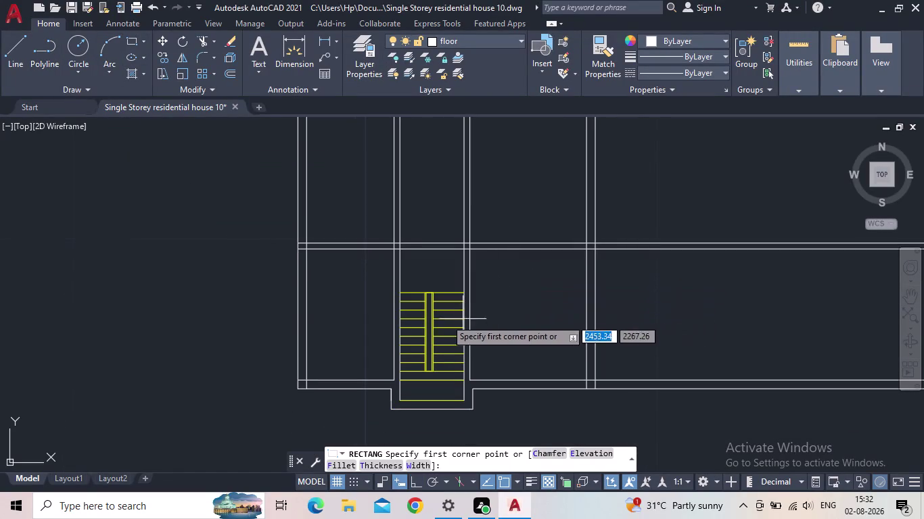
drag(159, 242, 175, 259)
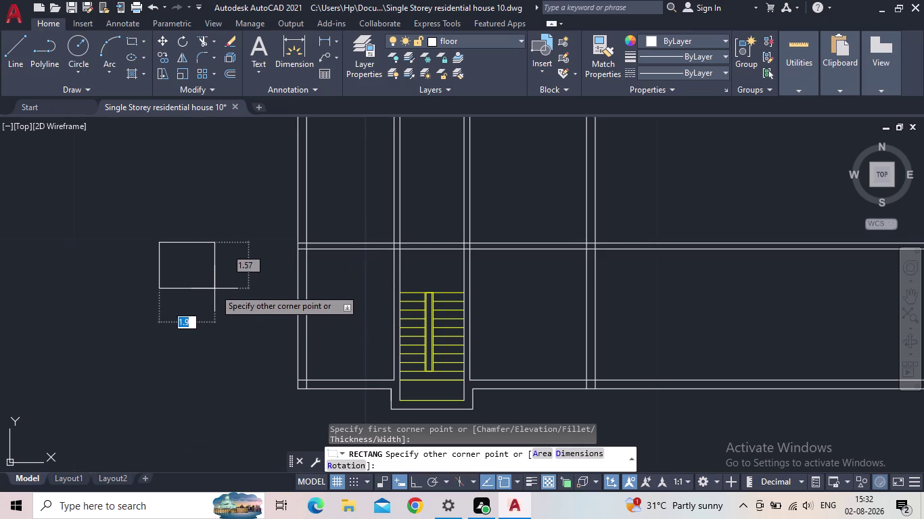
key(d)
key(Return)
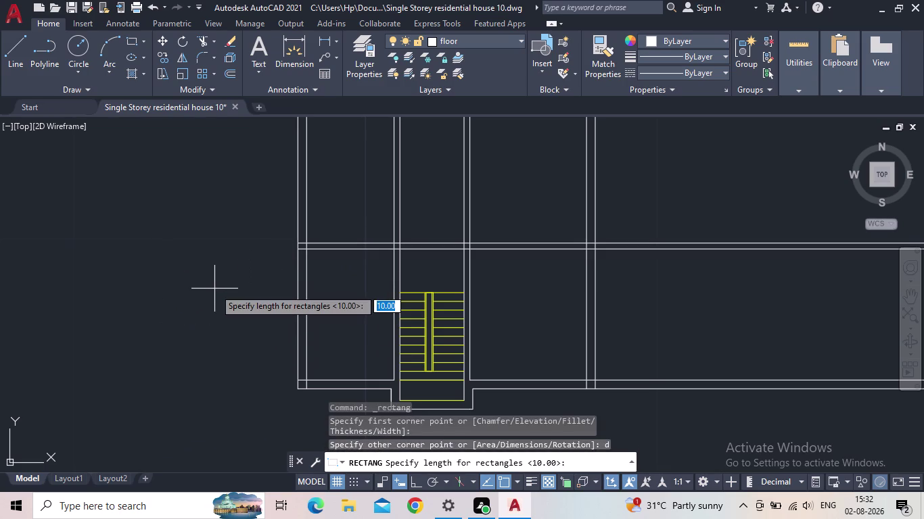
text(1.2)
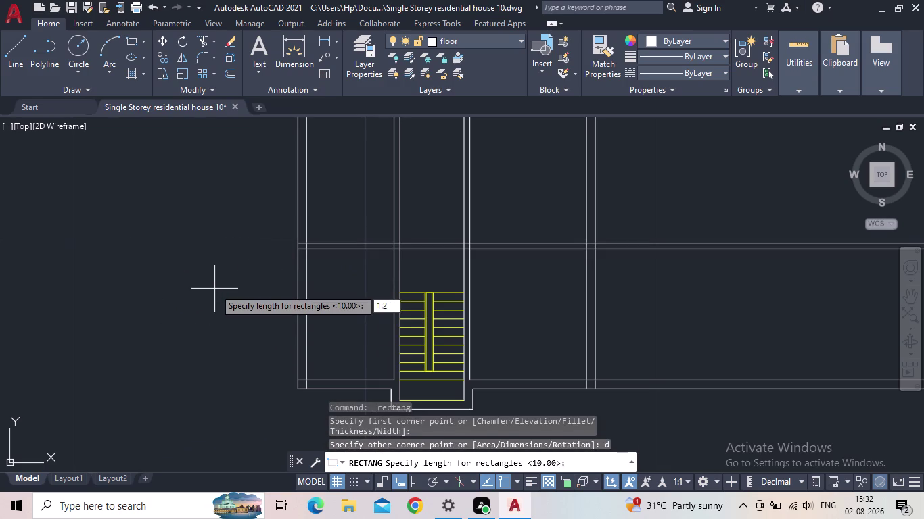
key(Return)
text(1)
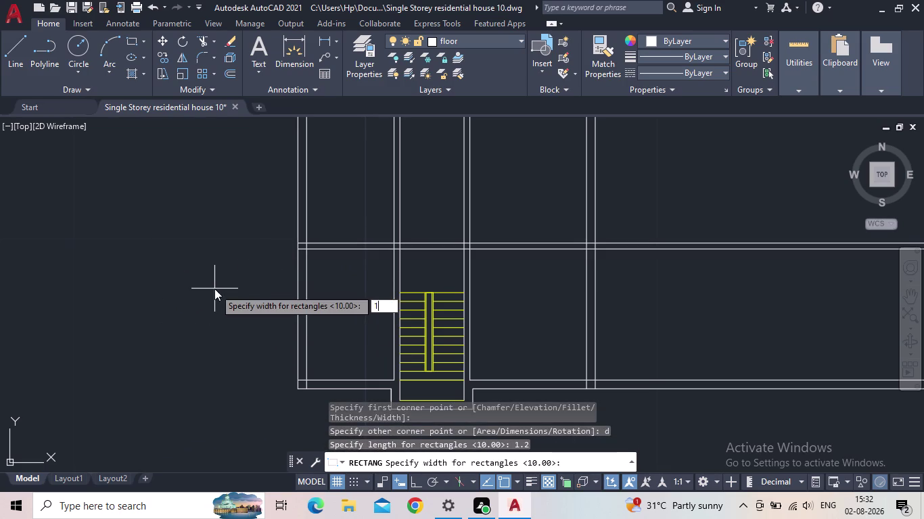
text(.2)
key(Return)
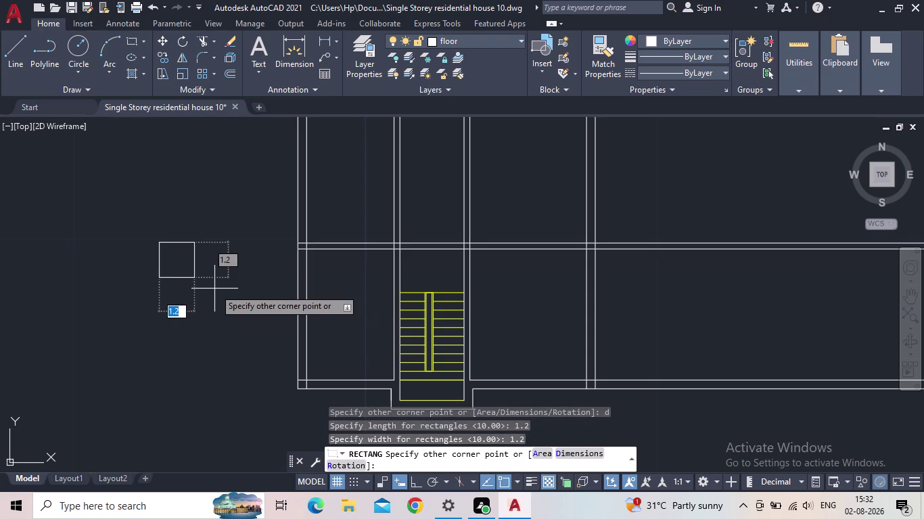
click(217, 288)
key(Escape)
Select the new square for moving.
drag(225, 318, 218, 310)
click(133, 242)
key(m)
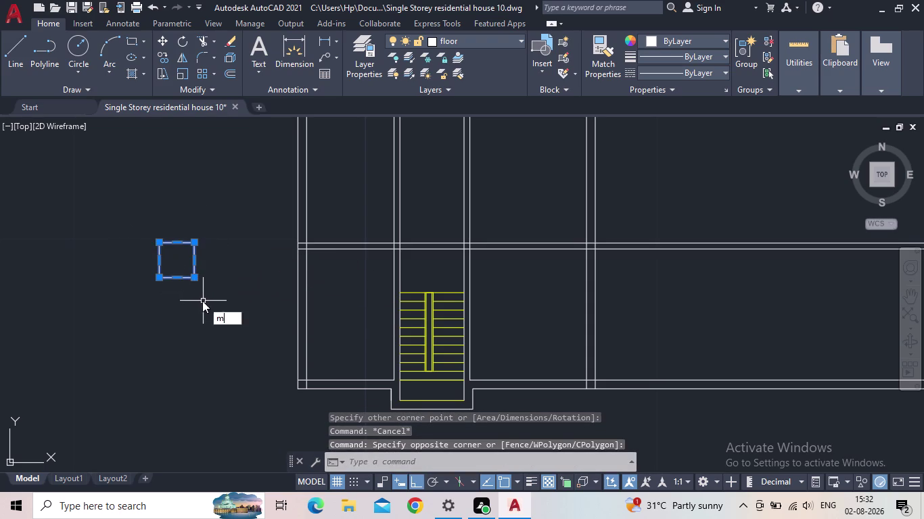
Move the square by its top-left corner onto the wall corner right of the stair.
key(space)
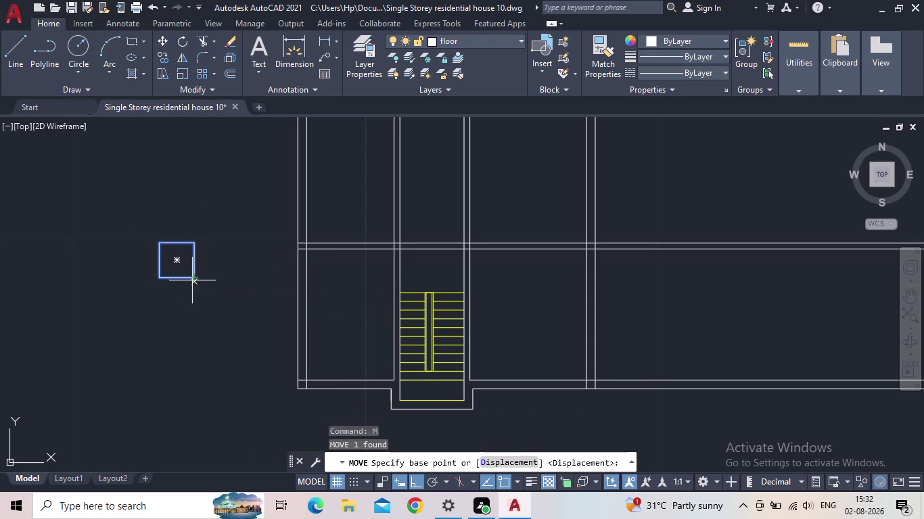
click(158, 244)
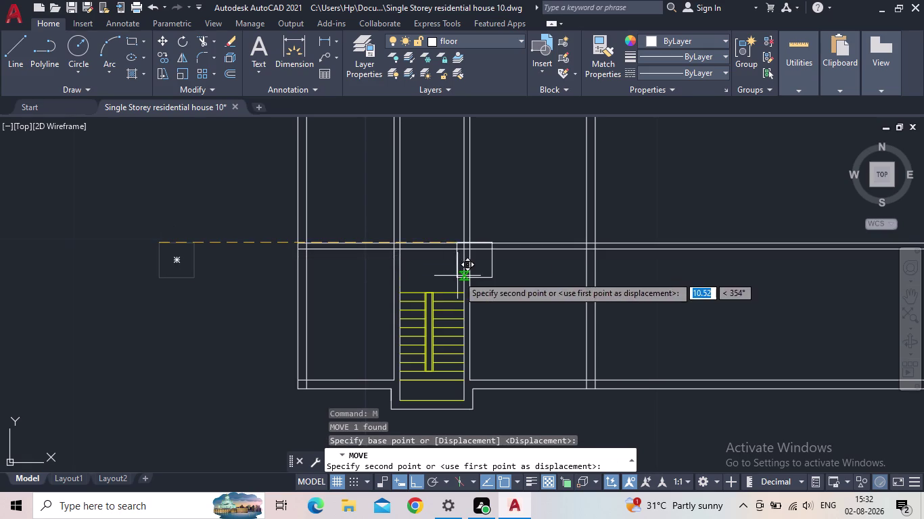
scroll(up, 3)
middle_click(460, 276)
click(414, 484)
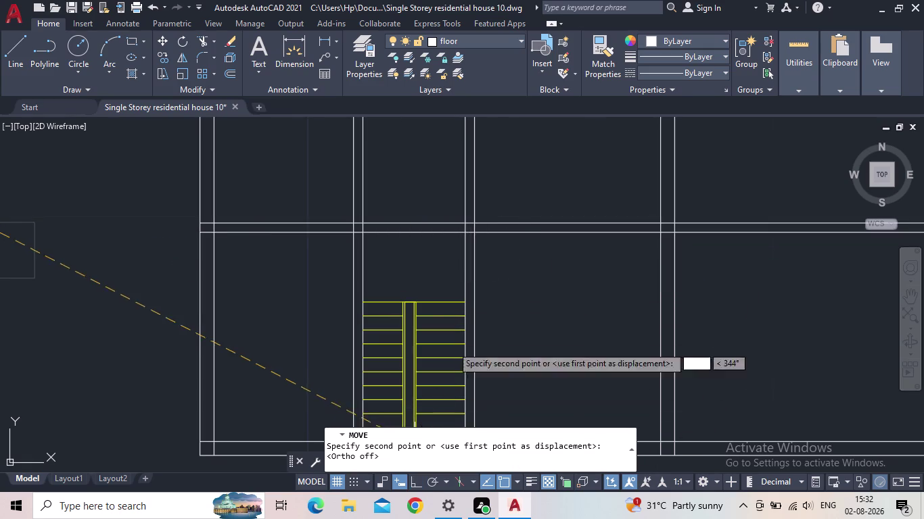
scroll(up, 3)
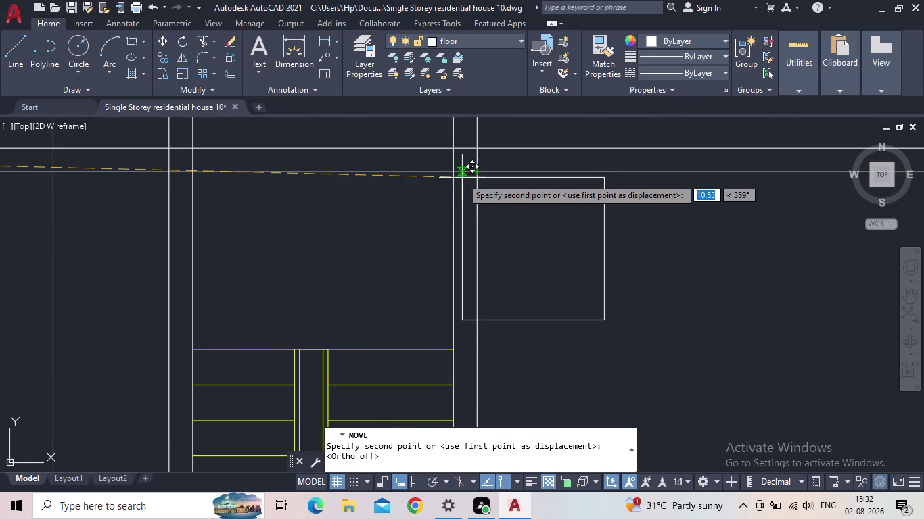
scroll(up, 3)
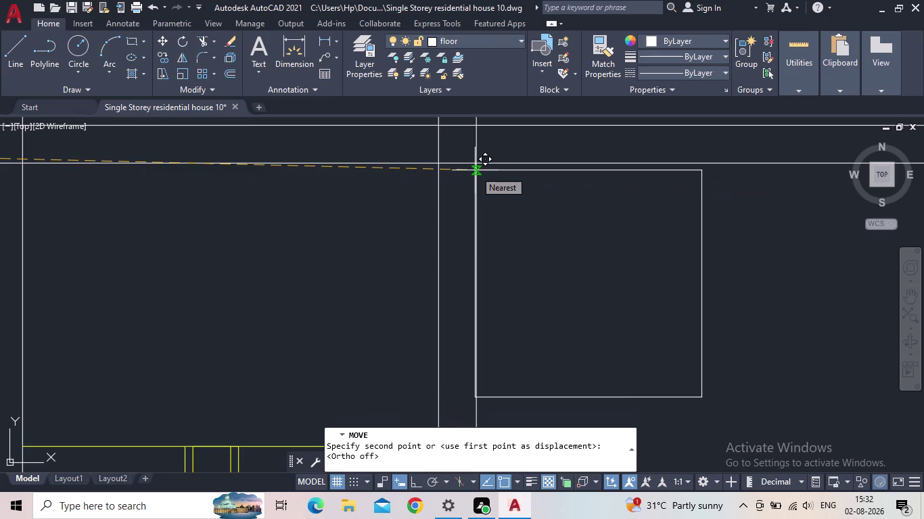
scroll(up, 3)
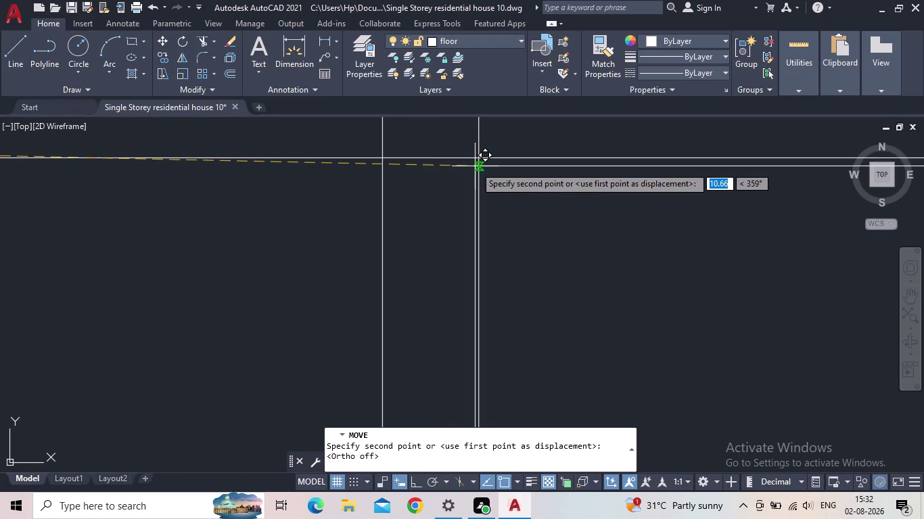
click(479, 157)
Pan to check the square's placement, clear the command, and restart a move.
scroll(down, 3)
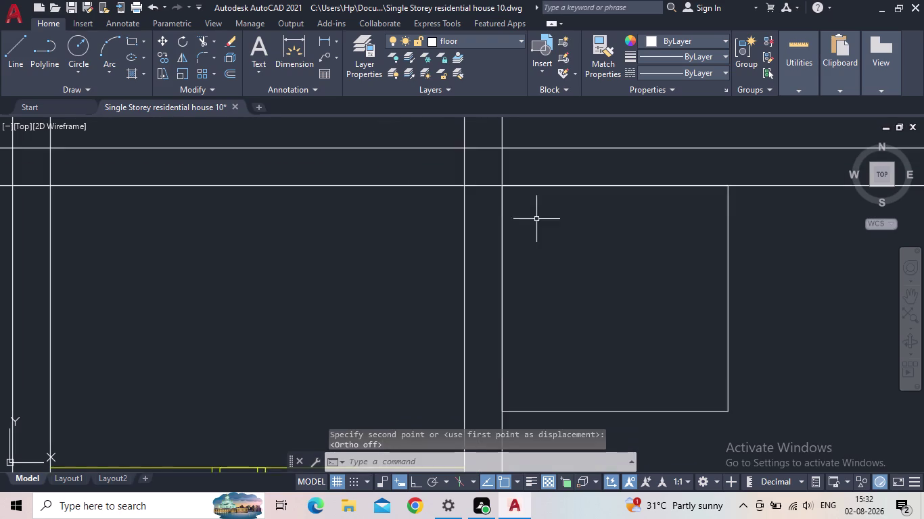
scroll(down, 3)
middle_drag(563, 236, 530, 259)
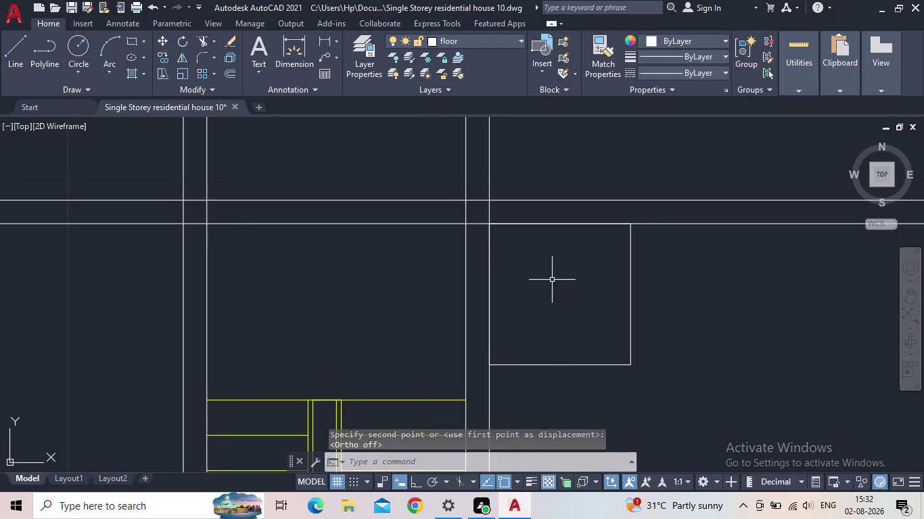
scroll(down, 3)
middle_drag(603, 290, 566, 299)
key(Escape)
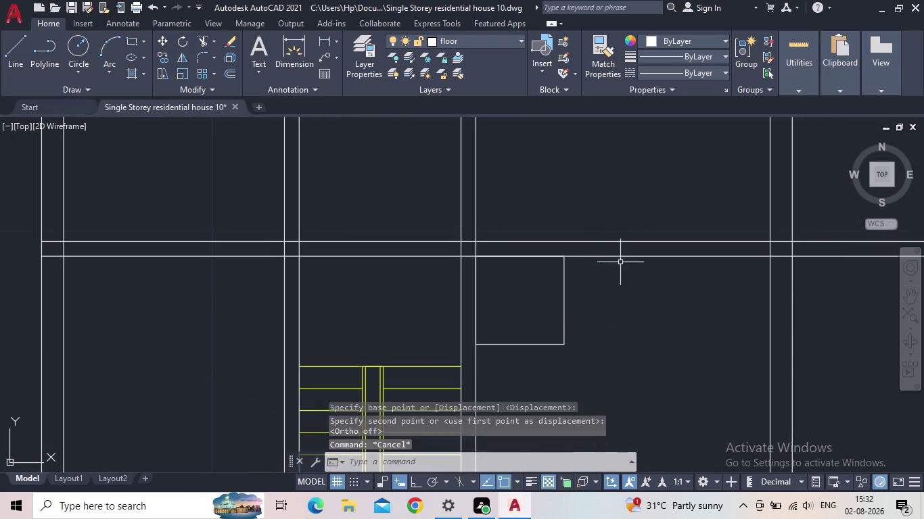
middle_drag(625, 315, 570, 316)
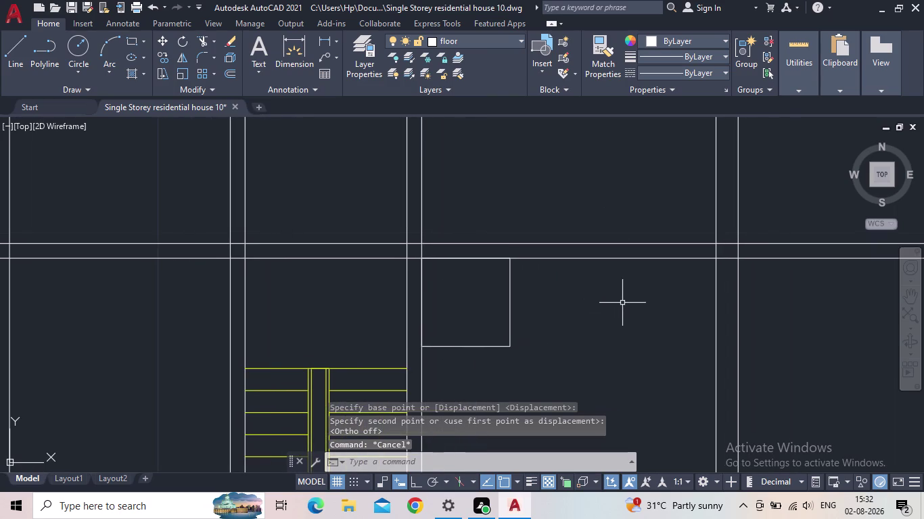
middle_drag(631, 327, 580, 331)
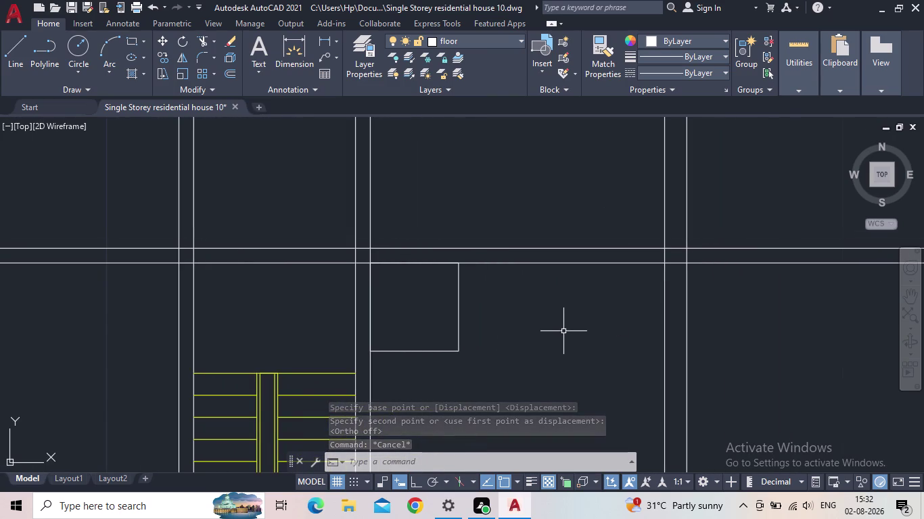
key(space)
key(Escape)
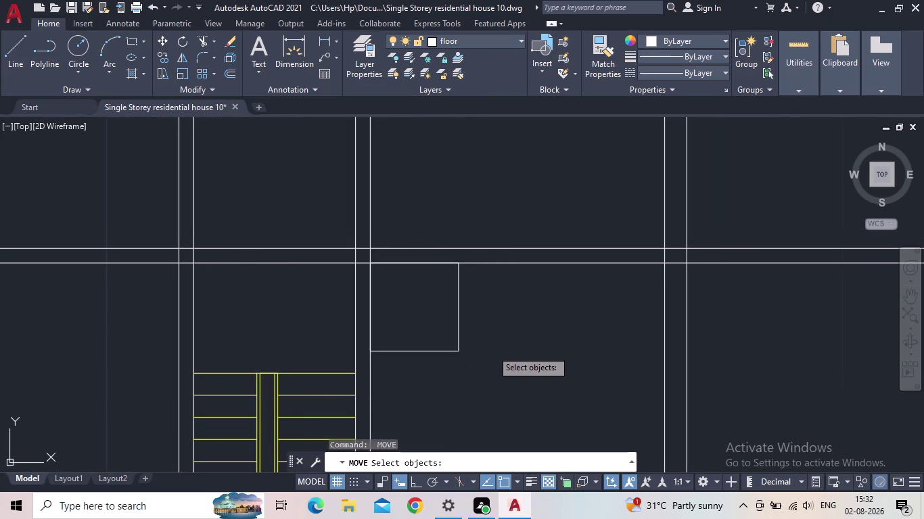
With Ortho on, draw a 1-unit extension from the square's lower right corner up to the top edge.
key(l)
key(space)
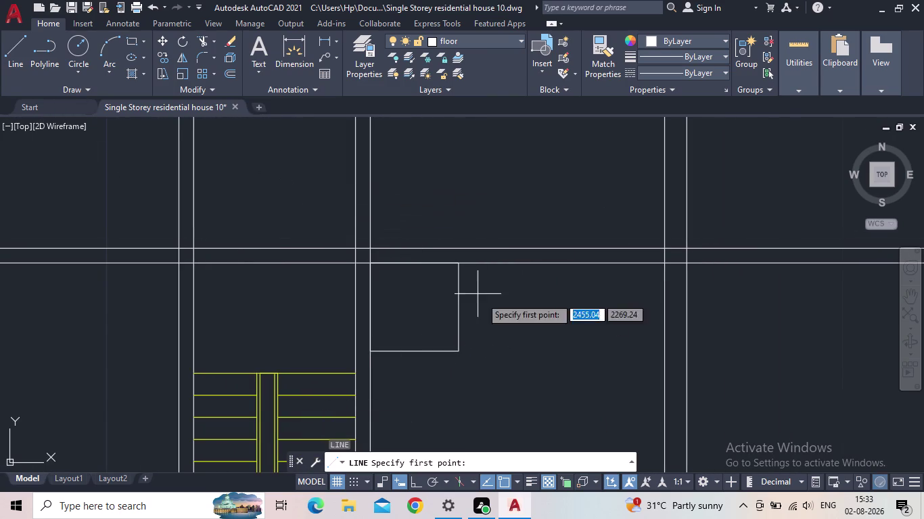
click(454, 351)
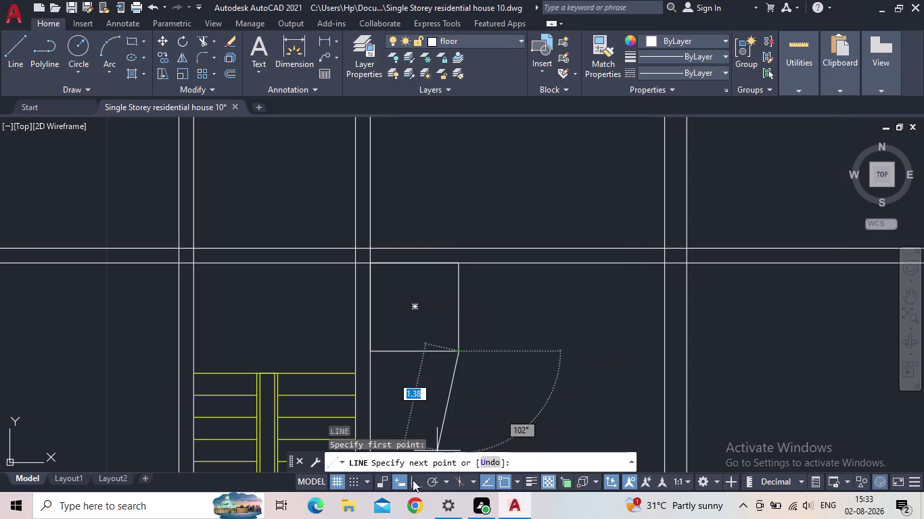
click(411, 481)
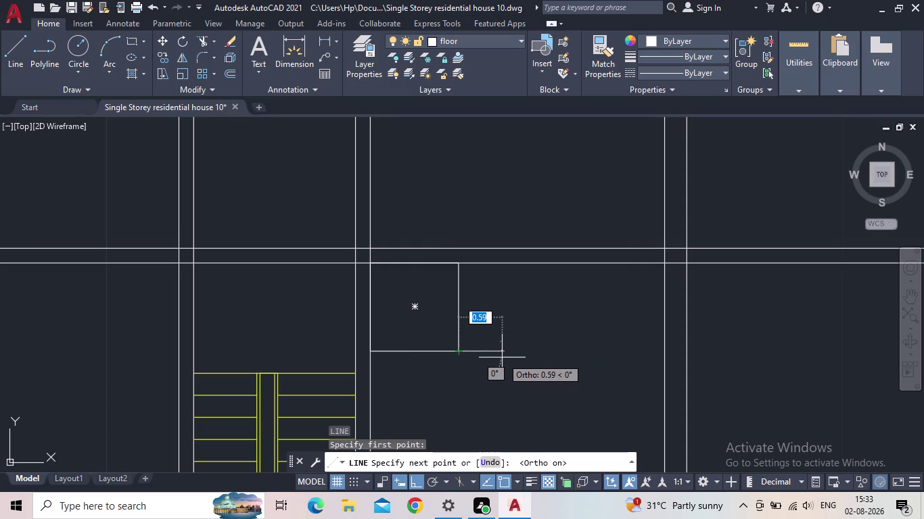
key(1)
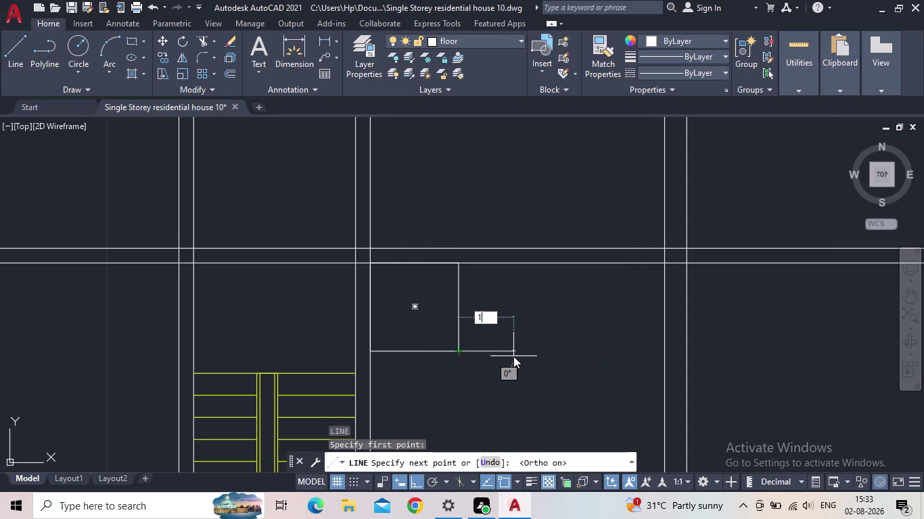
key(Return)
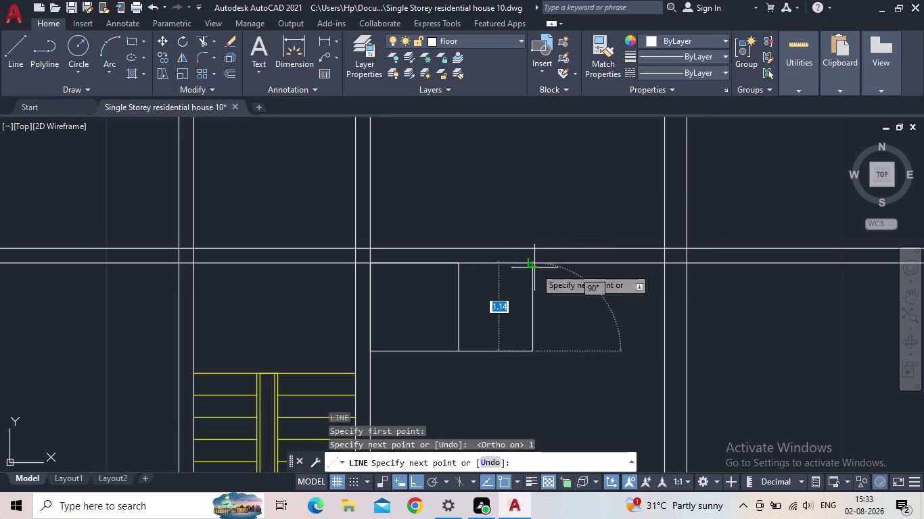
click(531, 266)
key(Escape)
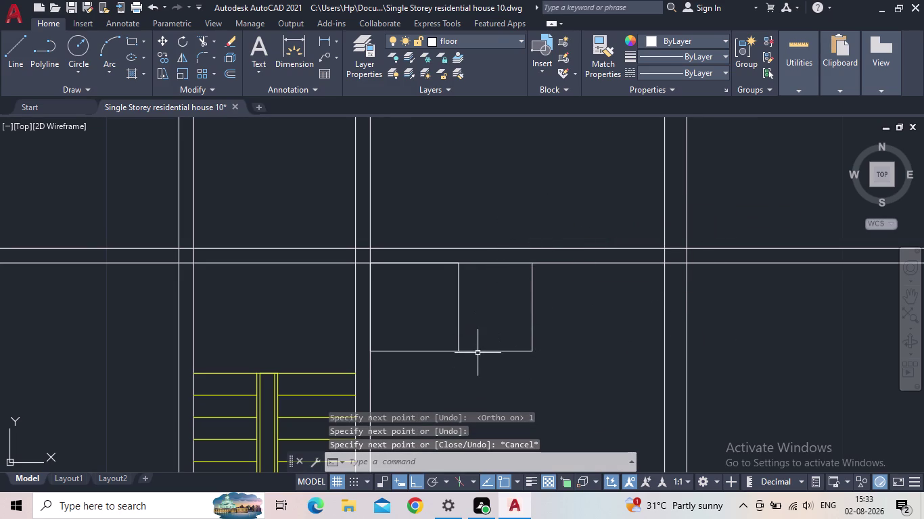
Draw a vertical divider line from the square's bottom edge to its top edge.
key(space)
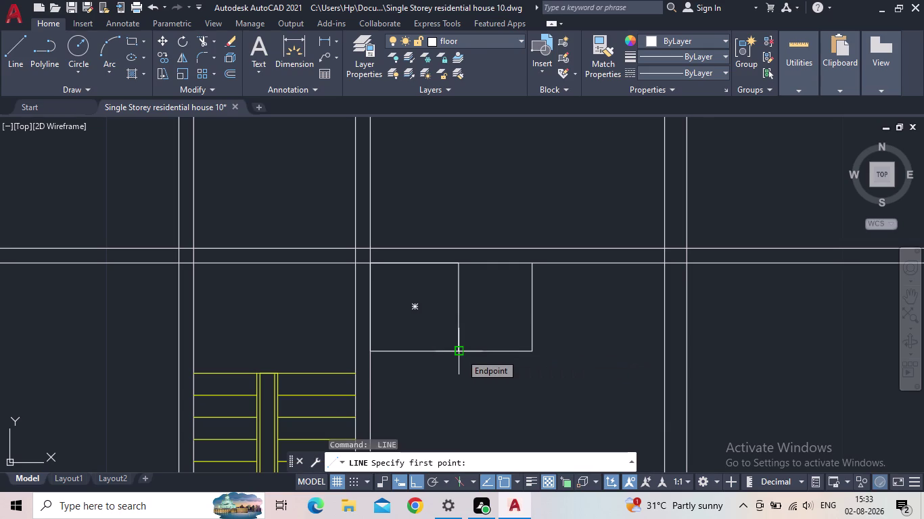
click(498, 355)
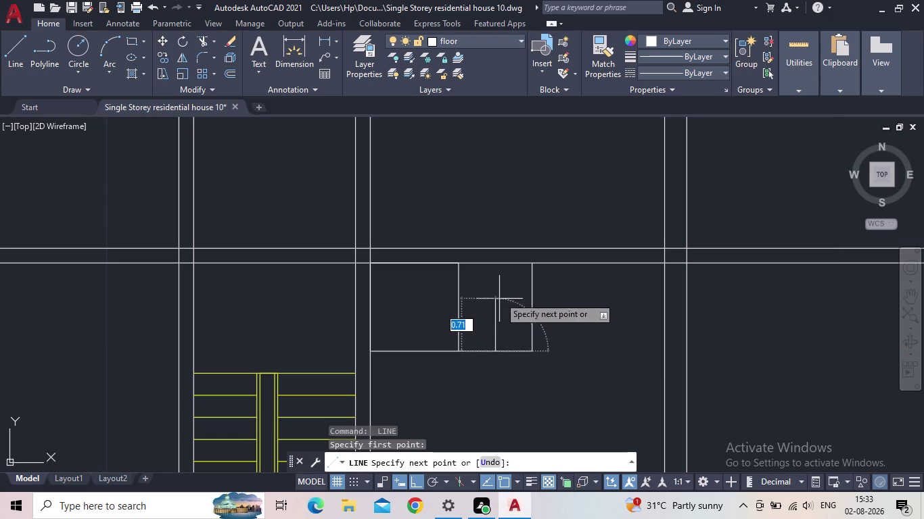
click(495, 265)
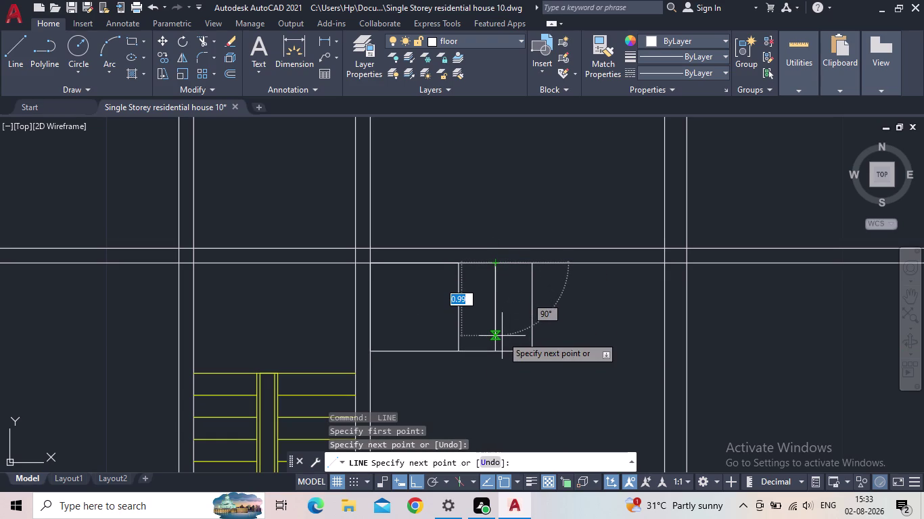
key(Escape)
scroll(down, 3)
middle_click(501, 337)
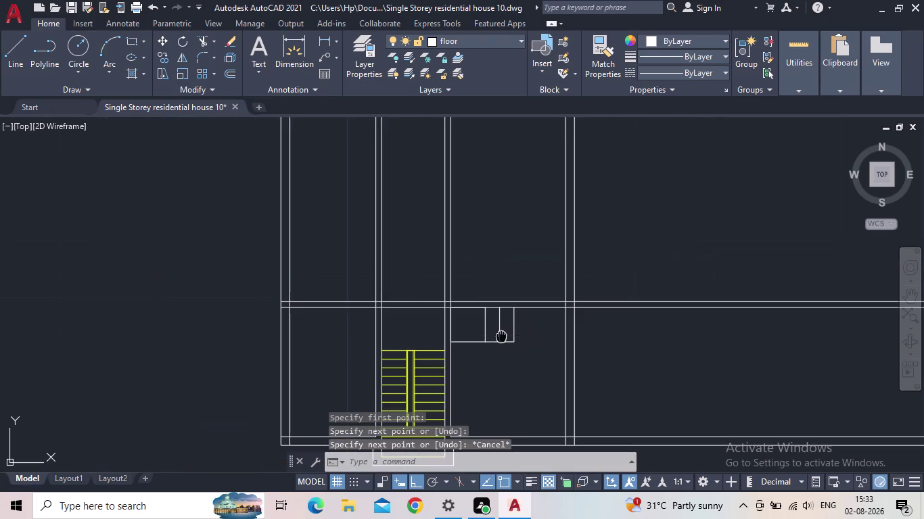
scroll(up, 3)
scroll(up, 3)
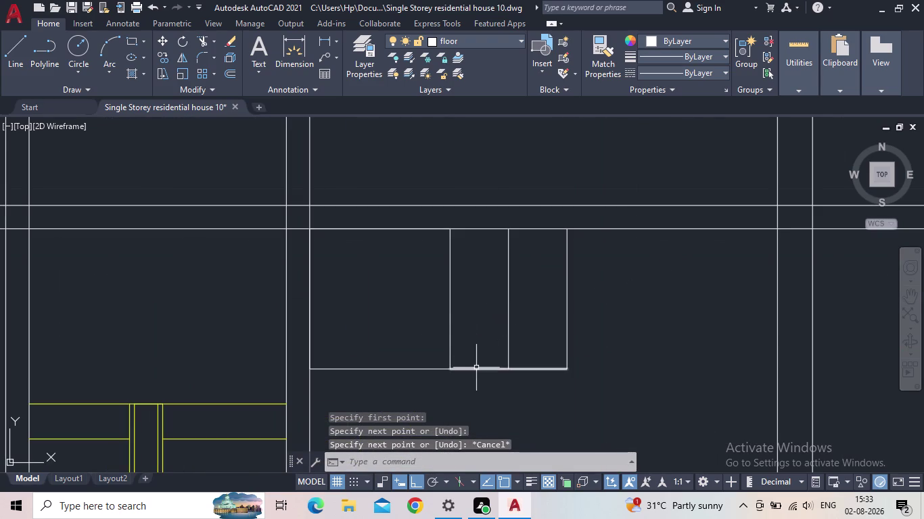
Select the square and the right-hand lines to check the outline, then clear the selection.
click(451, 336)
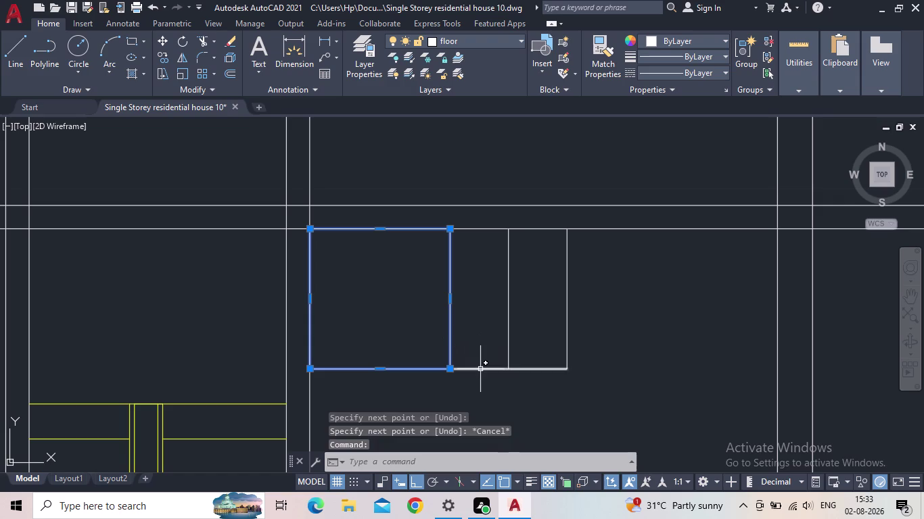
click(481, 371)
click(508, 347)
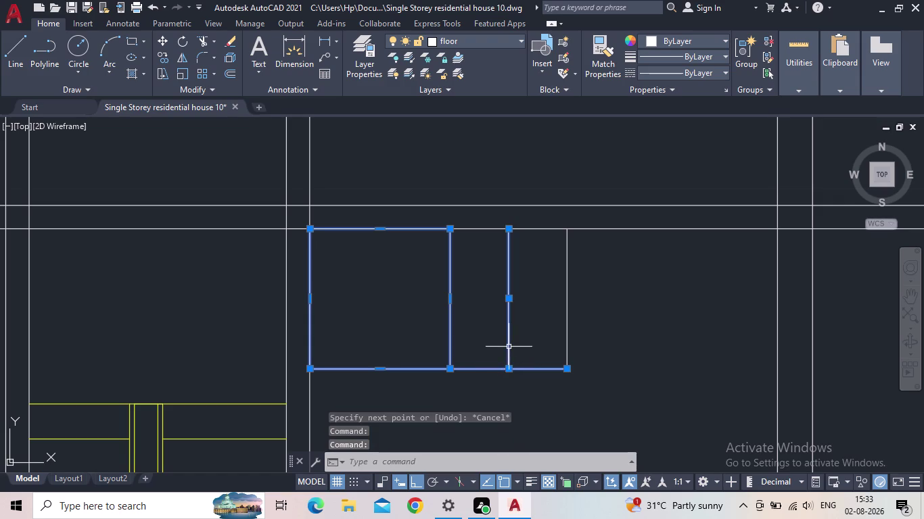
key(Escape)
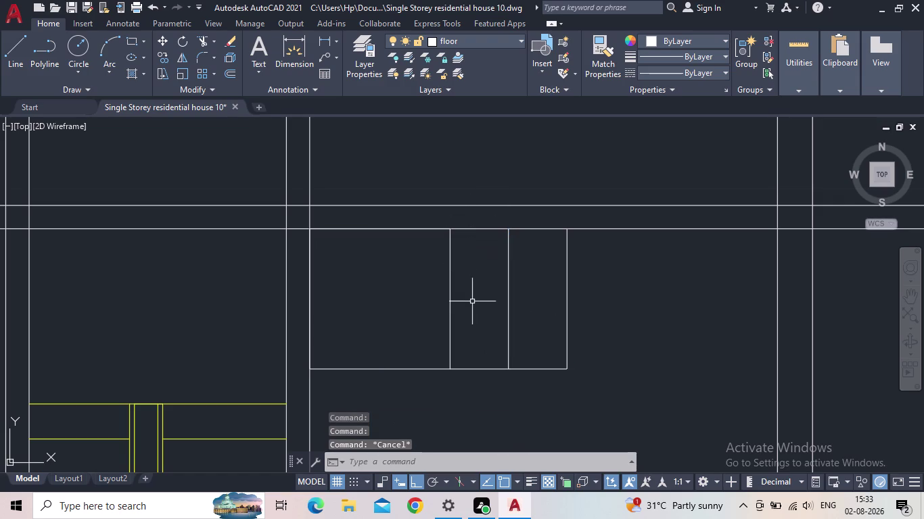
Draw two more vertical dividers from the bottom edge to the top edge.
key(l)
key(space)
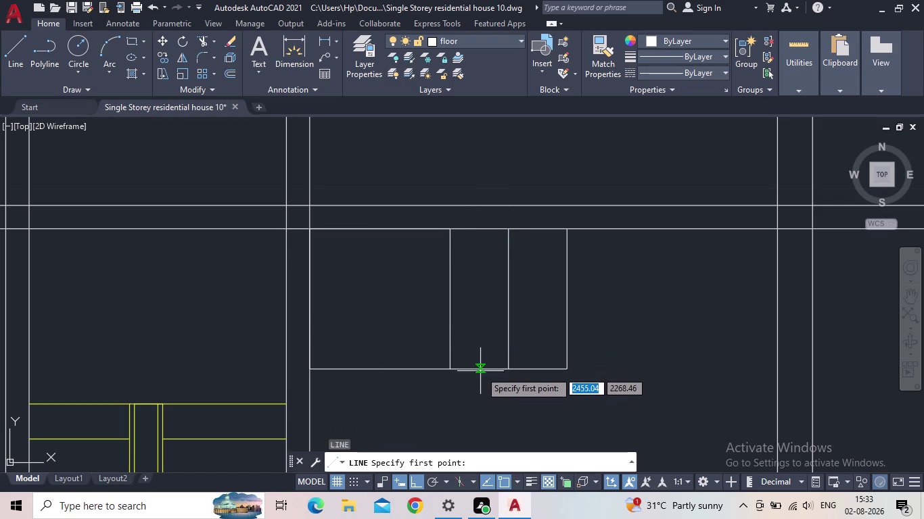
click(480, 369)
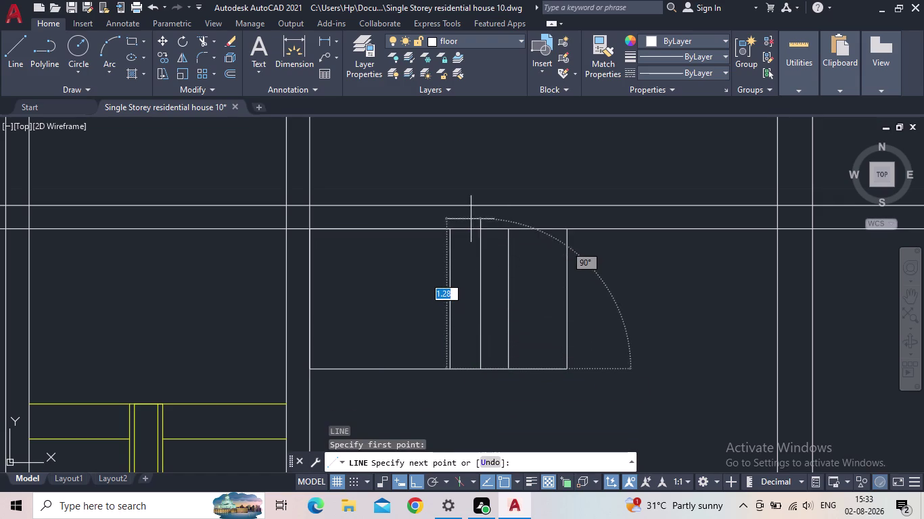
click(475, 232)
key(Escape)
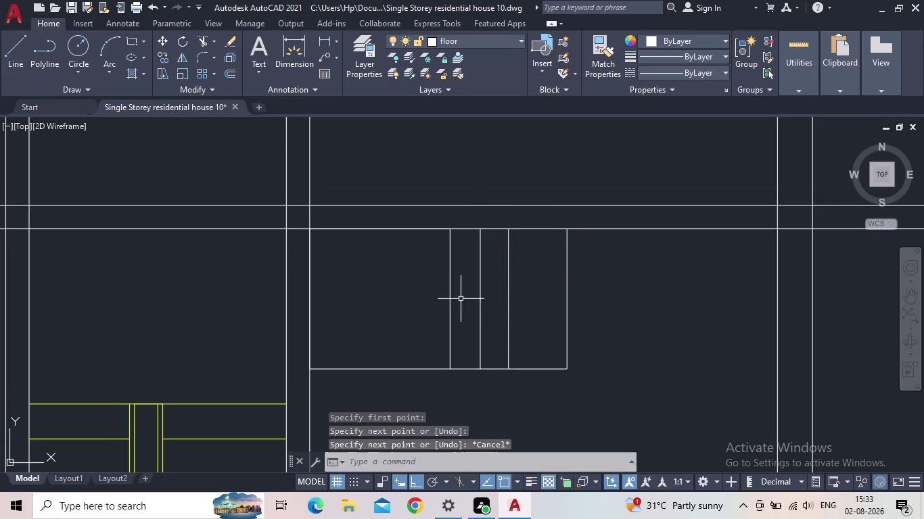
key(space)
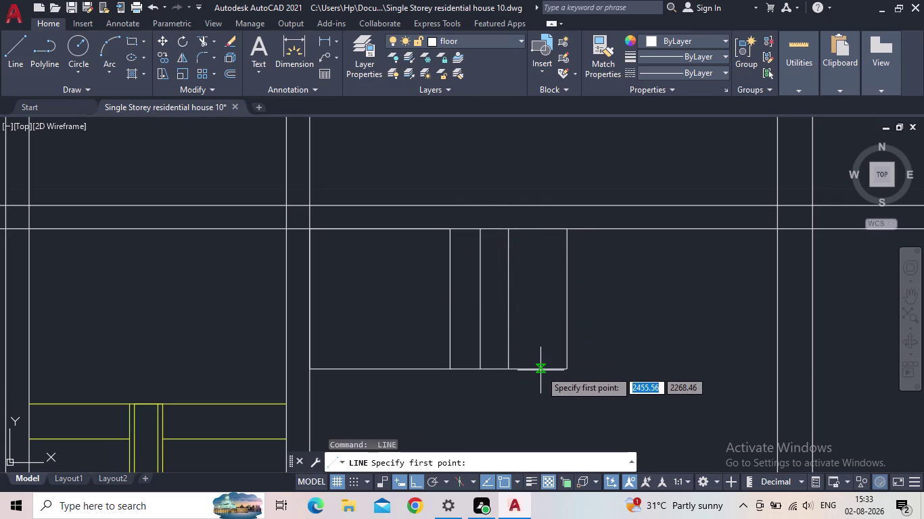
click(540, 370)
click(541, 234)
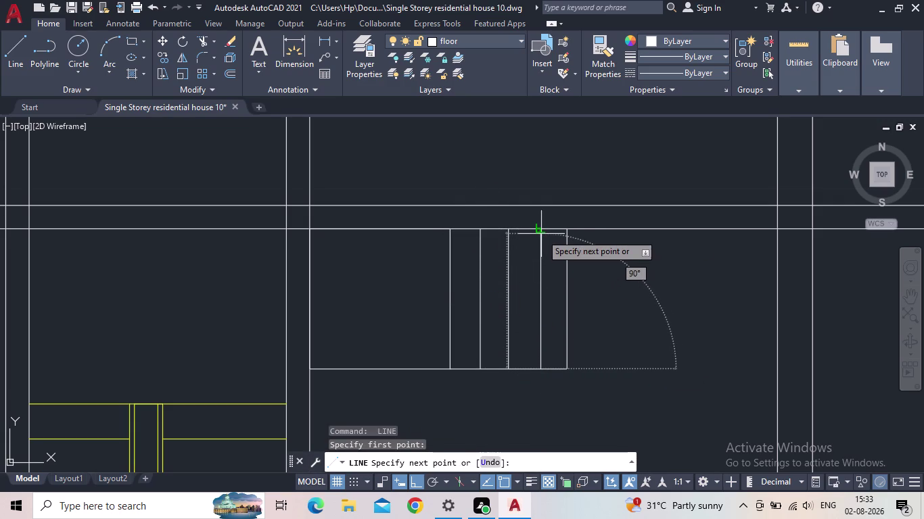
key(Escape)
Pan out to see the whole stepped shape and save the drawing.
scroll(down, 3)
middle_drag(566, 326, 498, 311)
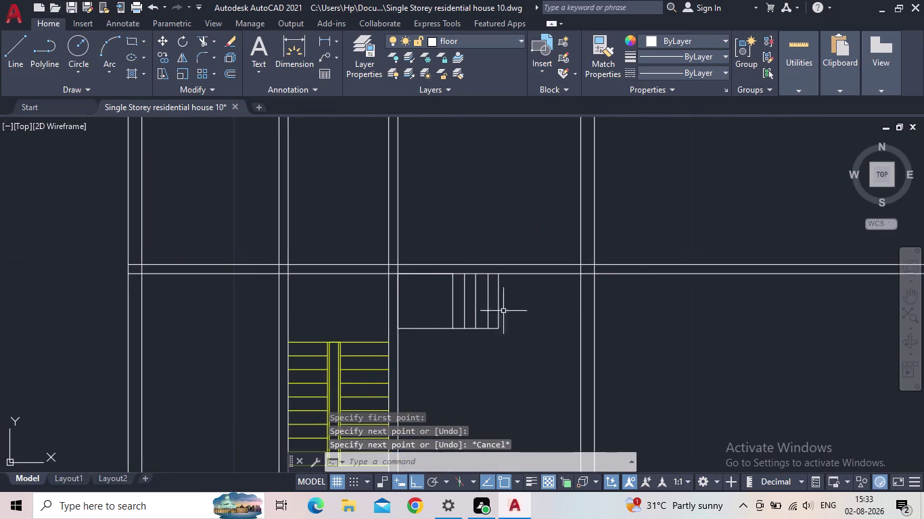
click(72, 12)
scroll(down, 3)
scroll(down, 3)
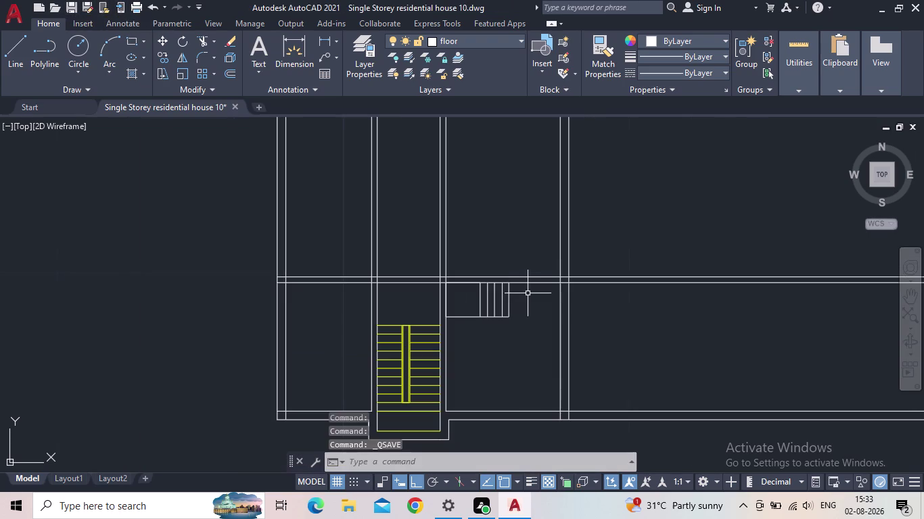
Pan from the stair area across the room walls and back to the stepped square.
middle_drag(530, 291, 454, 276)
scroll(up, 3)
middle_drag(362, 175, 351, 102)
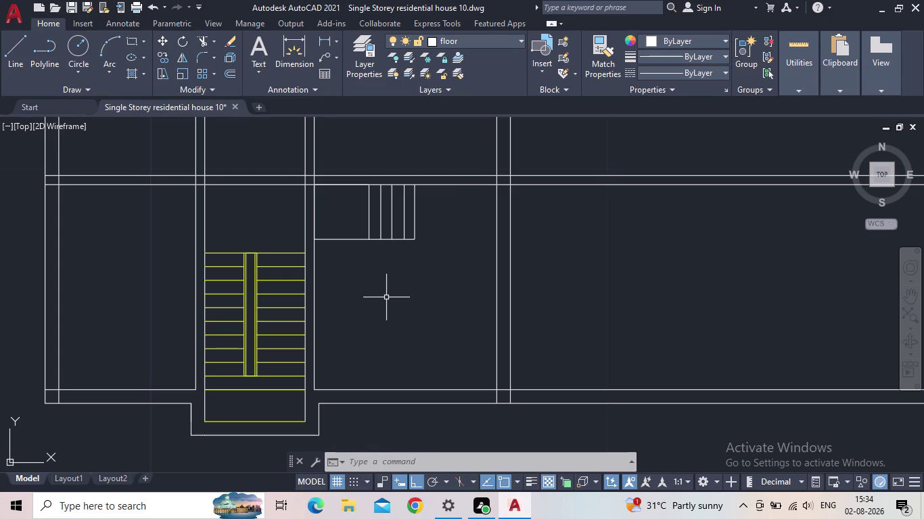
middle_drag(512, 335, 510, 334)
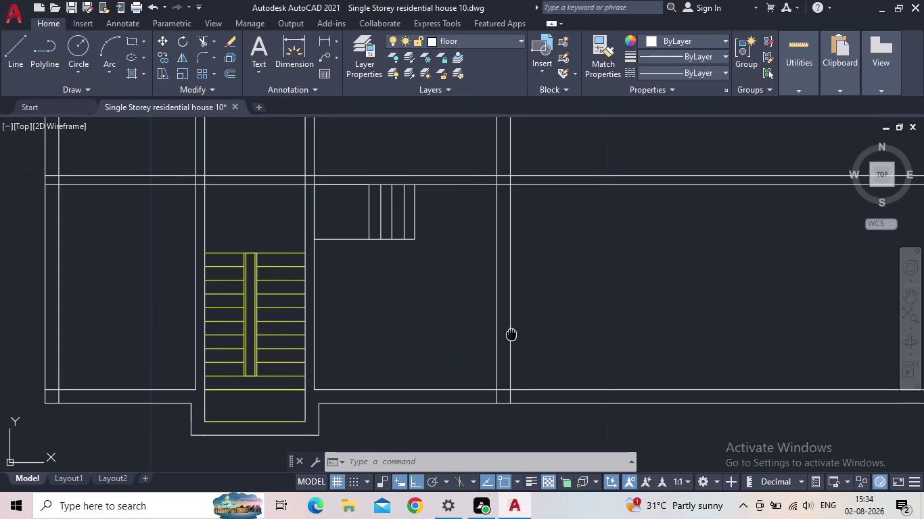
middle_drag(510, 334, 472, 349)
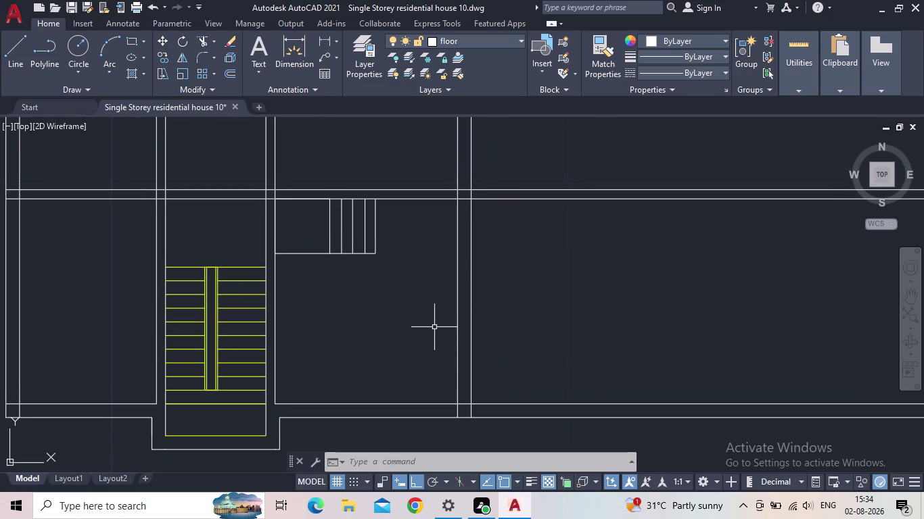
middle_drag(432, 327, 480, 333)
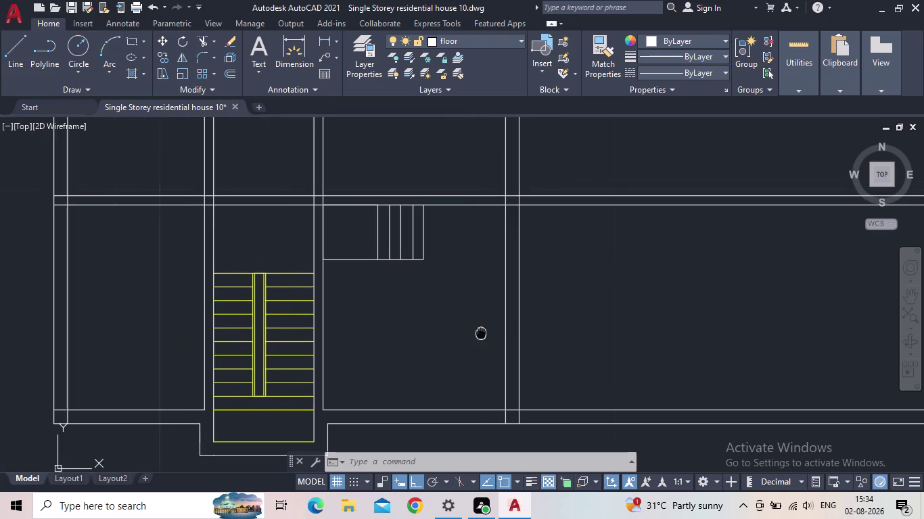
middle_drag(480, 333, 481, 333)
middle_drag(470, 301, 460, 387)
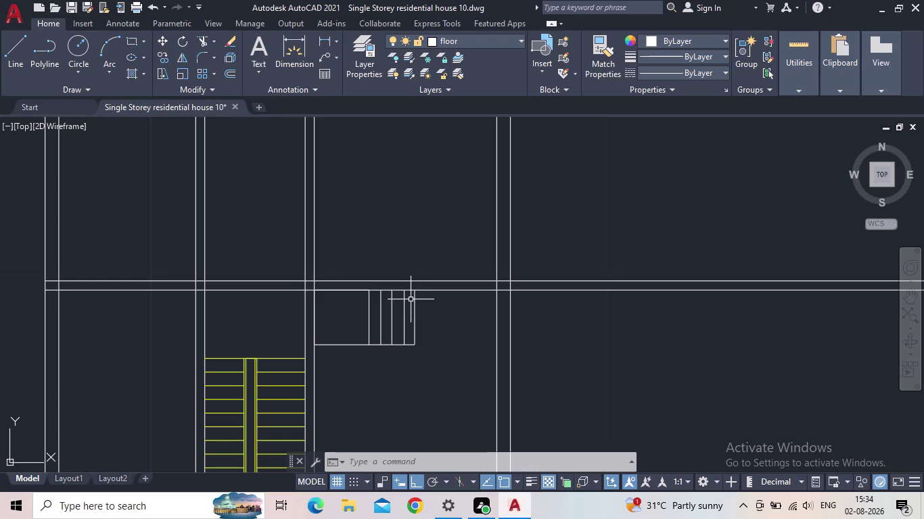
Offset the upper horizontal wall line by 6, placing the copy above it.
key(o)
key(Return)
key(6)
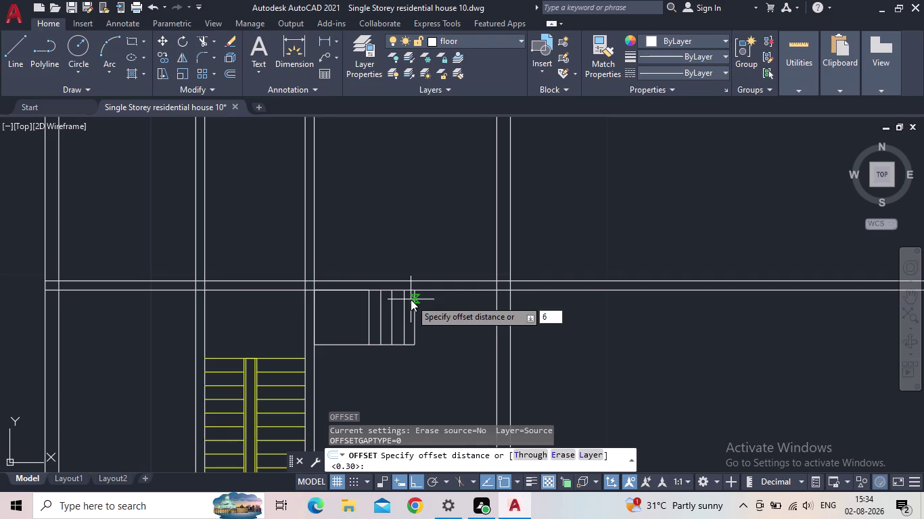
key(Return)
click(430, 282)
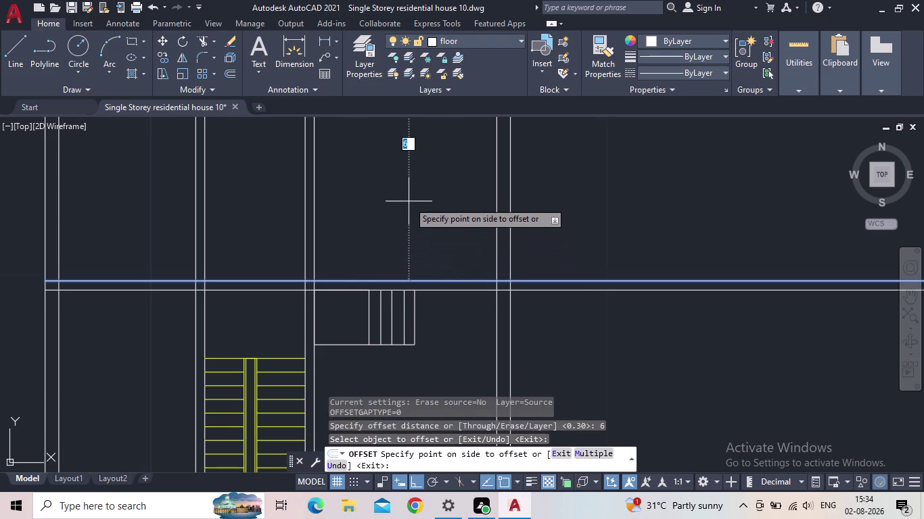
scroll(down, 3)
middle_drag(414, 232, 430, 344)
scroll(down, 3)
click(430, 287)
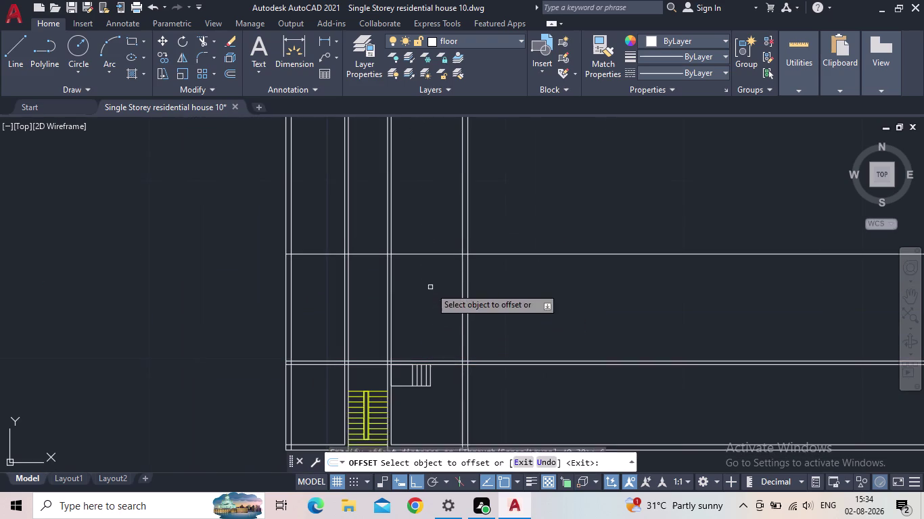
key(Escape)
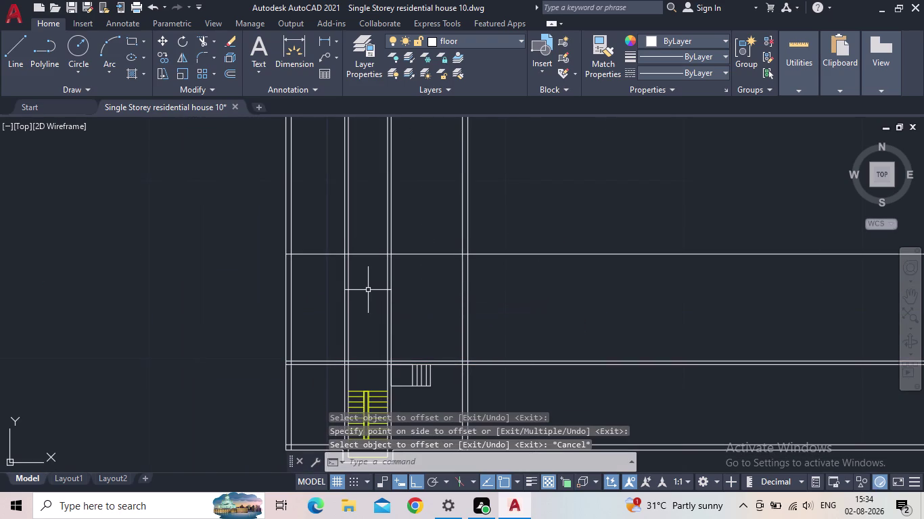
Redo the offset at 0.20 to double the upper horizontal wall line.
text(0.)
text(20)
key(Return)
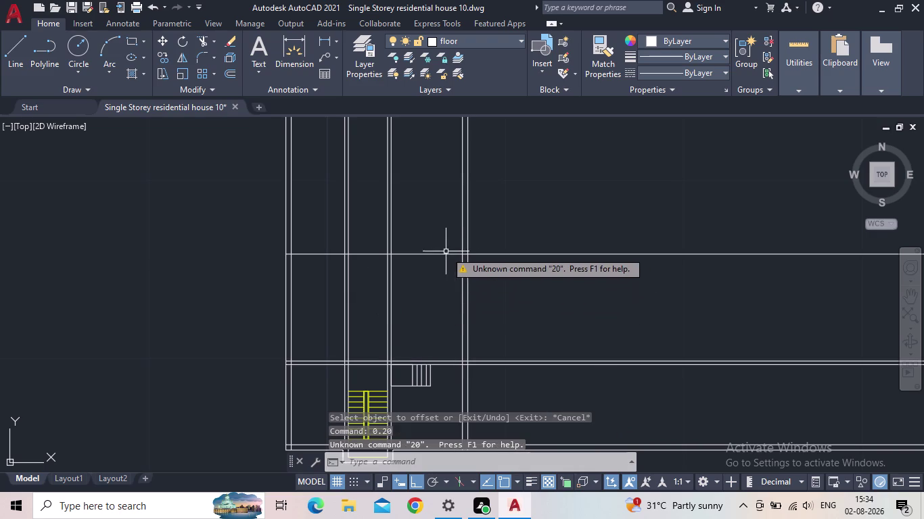
key(Escape)
key(o)
key(space)
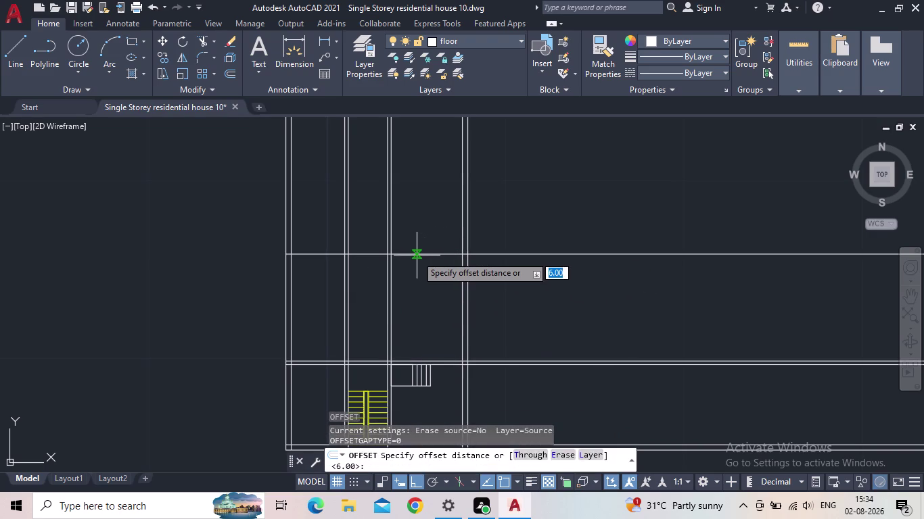
text(0.20)
key(Return)
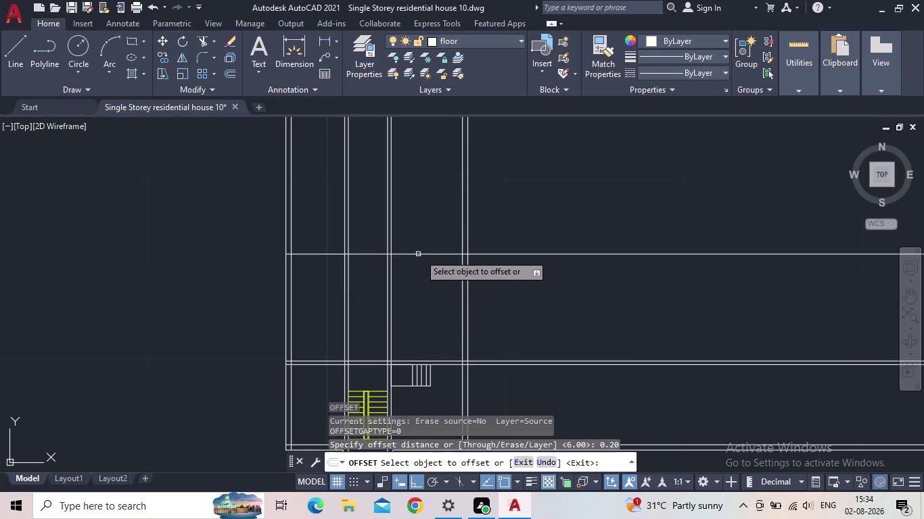
click(425, 254)
click(417, 232)
key(Escape)
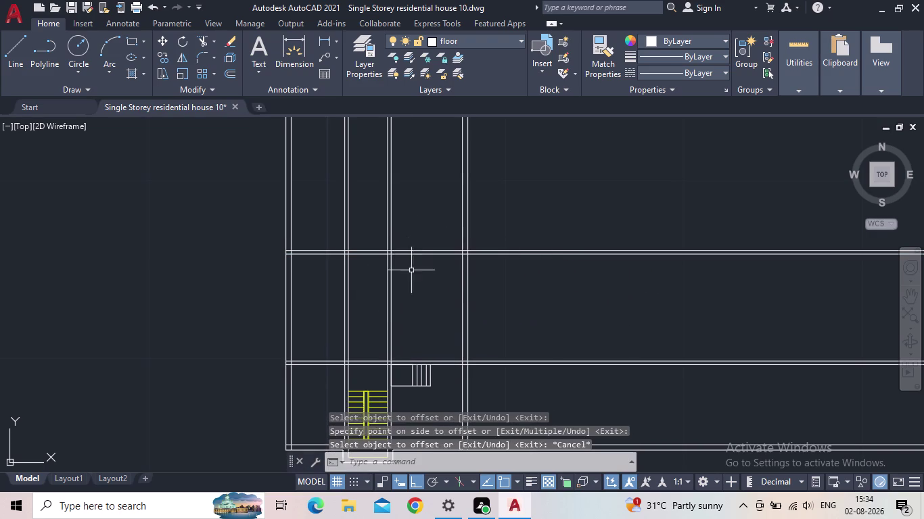
Shift the view slightly and launch TRIM with the TR alias.
middle_drag(414, 282, 408, 270)
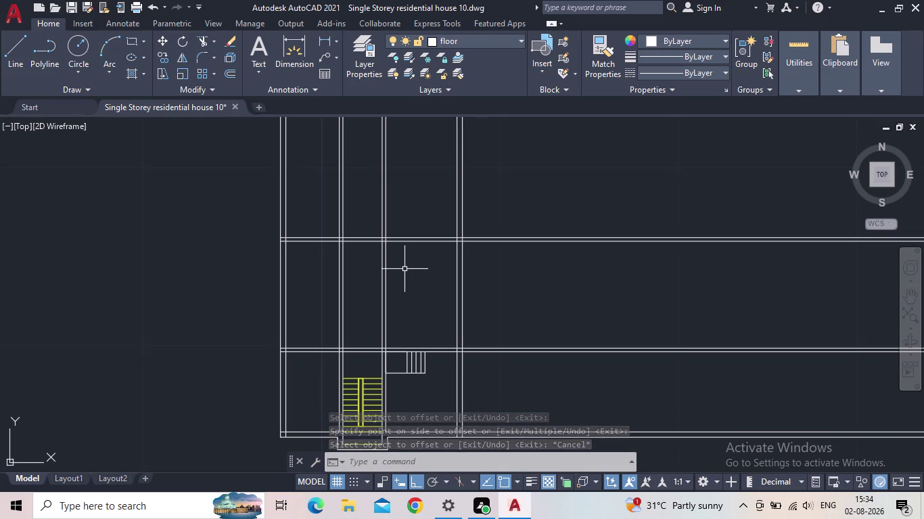
key(t)
key(r)
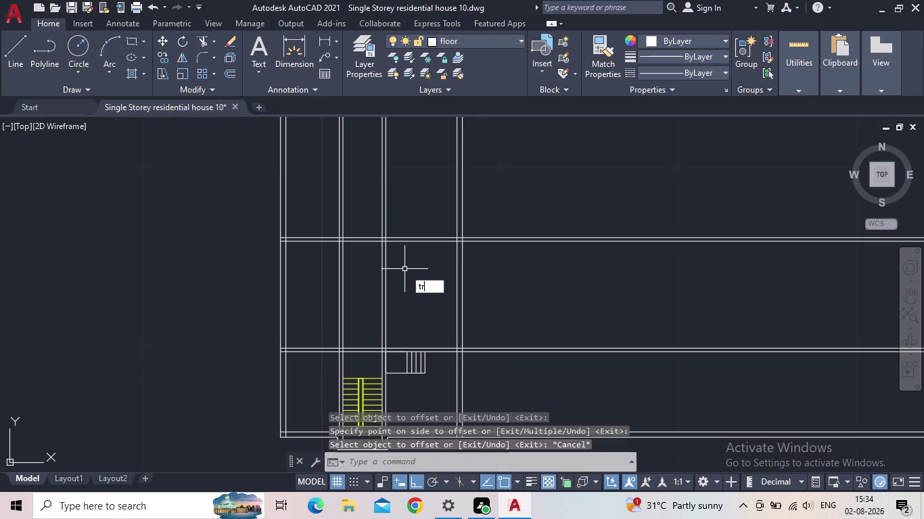
key(Return)
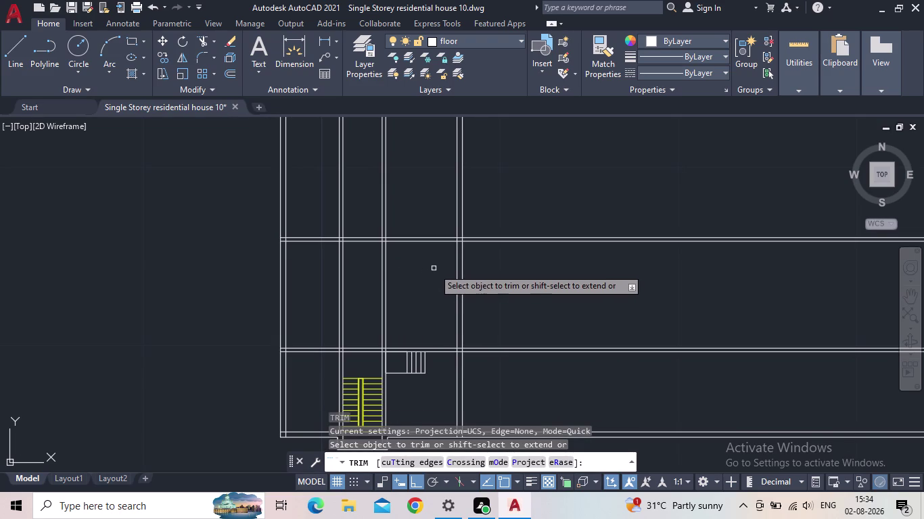
click(247, 204)
drag(286, 205, 386, 200)
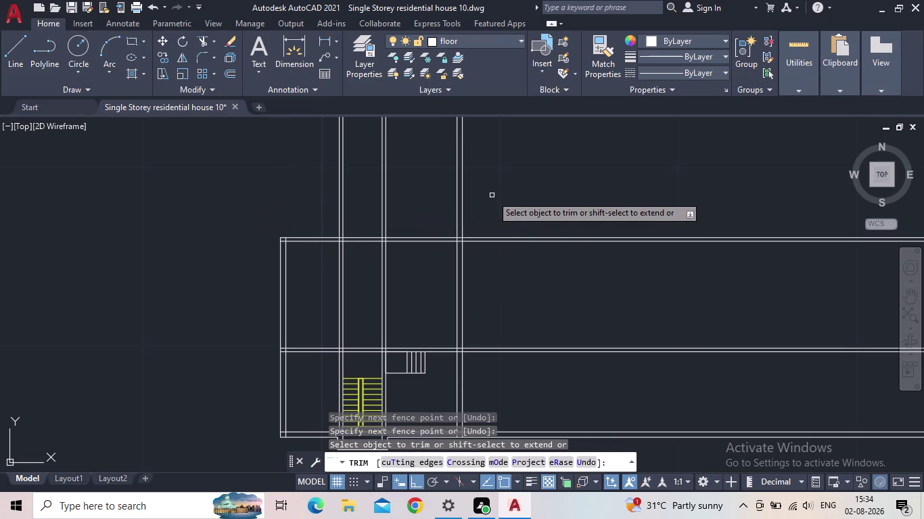
drag(492, 195, 292, 193)
drag(546, 221, 547, 229)
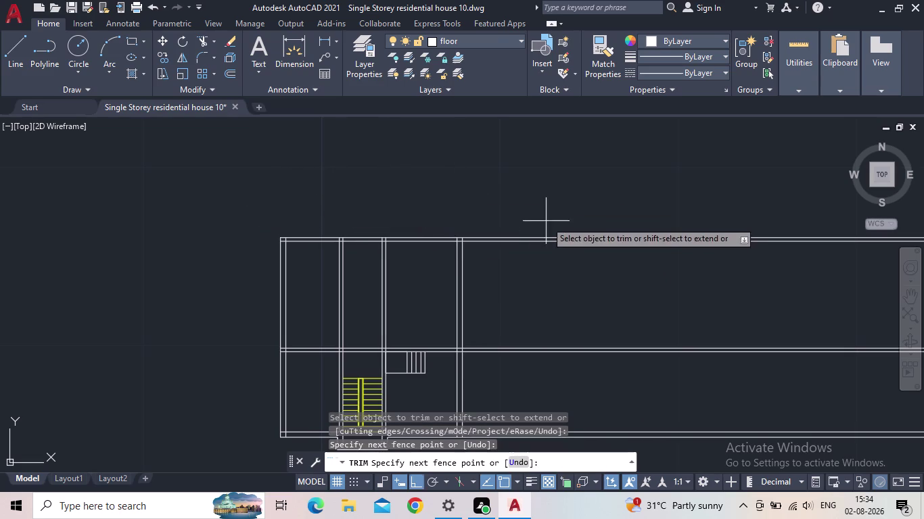
drag(547, 229, 585, 417)
middle_drag(583, 387, 566, 279)
drag(565, 279, 566, 335)
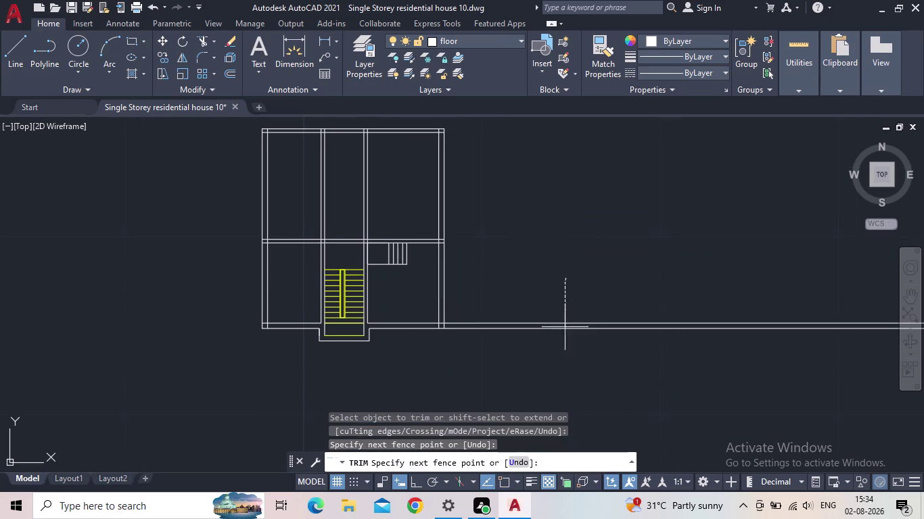
drag(566, 334, 571, 356)
middle_drag(491, 330, 545, 437)
key(Escape)
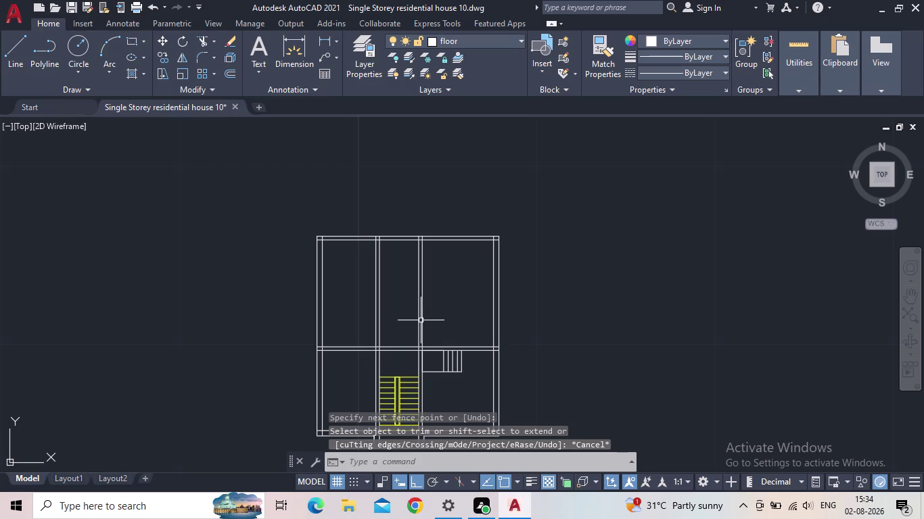
scroll(up, 3)
middle_drag(442, 297, 503, 320)
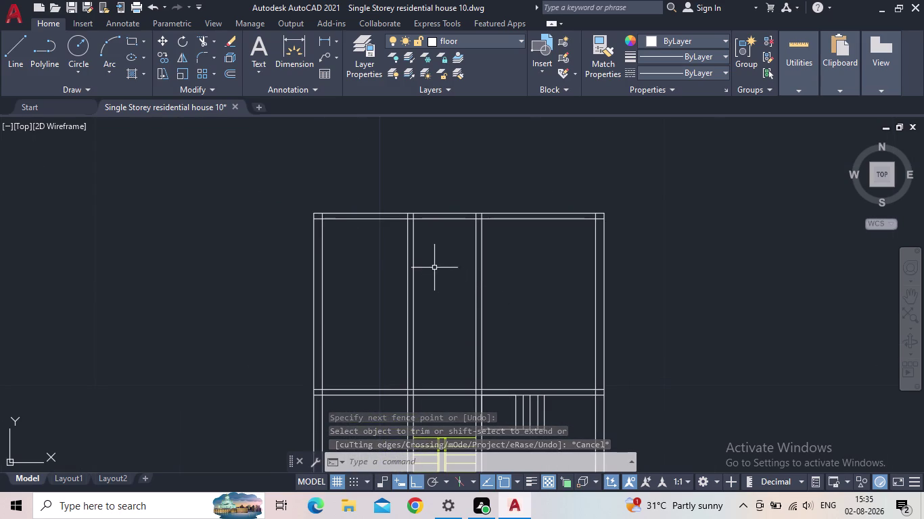
scroll(up, 3)
middle_drag(470, 257, 437, 283)
key(o)
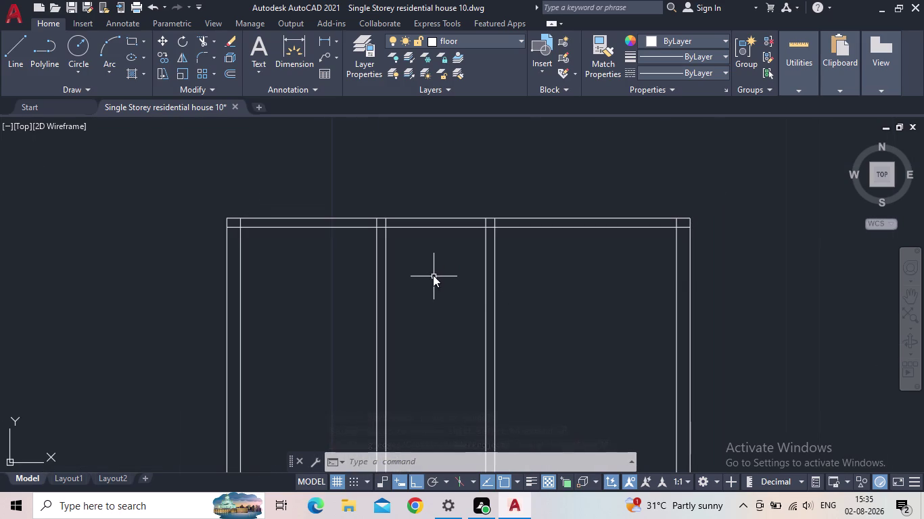
key(Return)
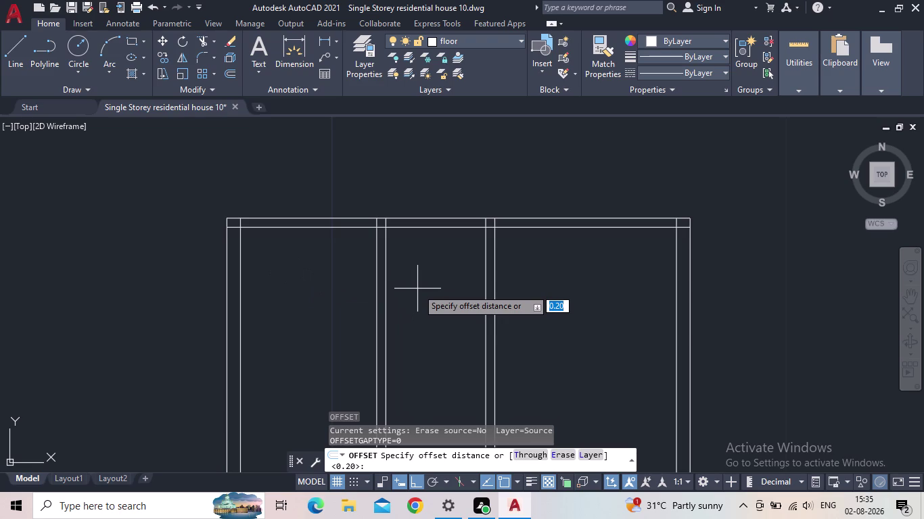
Try picking the offset distance by two points, then cancel the offset.
scroll(down, 3)
scroll(down, 3)
click(418, 288)
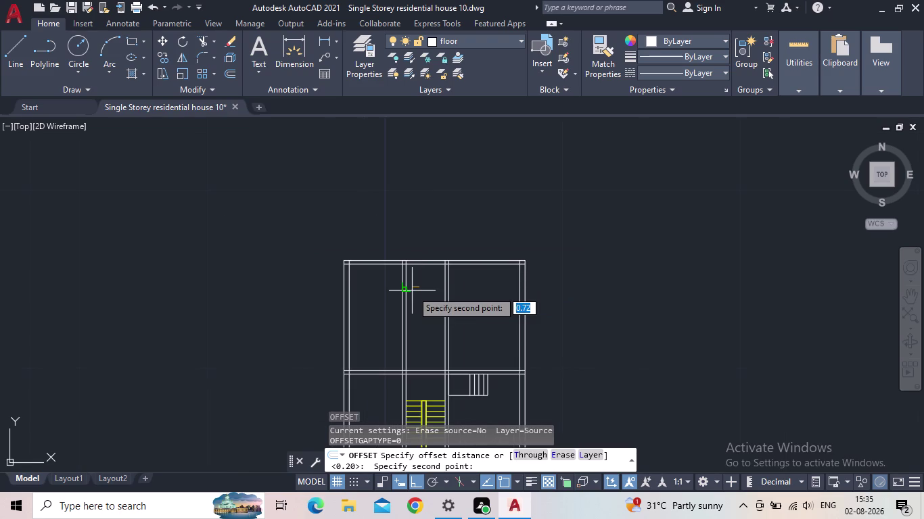
click(411, 291)
scroll(up, 3)
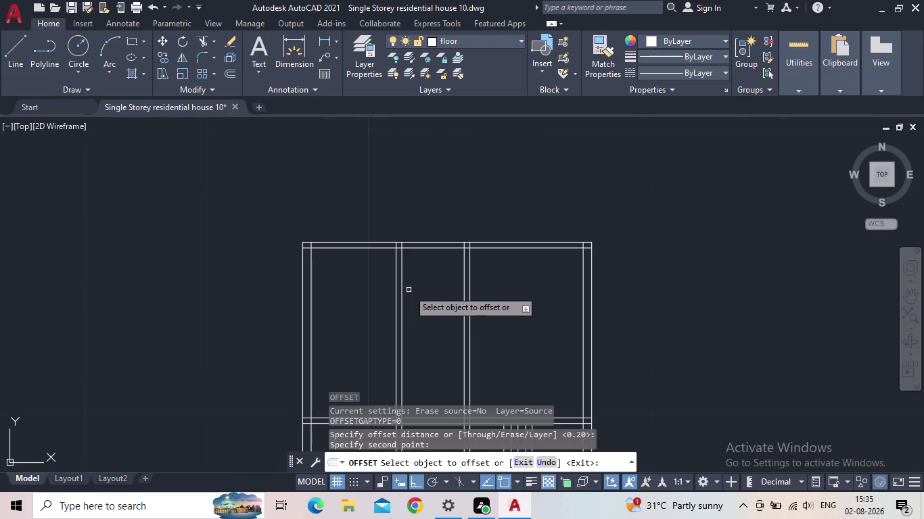
key(Escape)
Offset the left inner vertical wall line 1.2 to its right.
key(o)
key(Return)
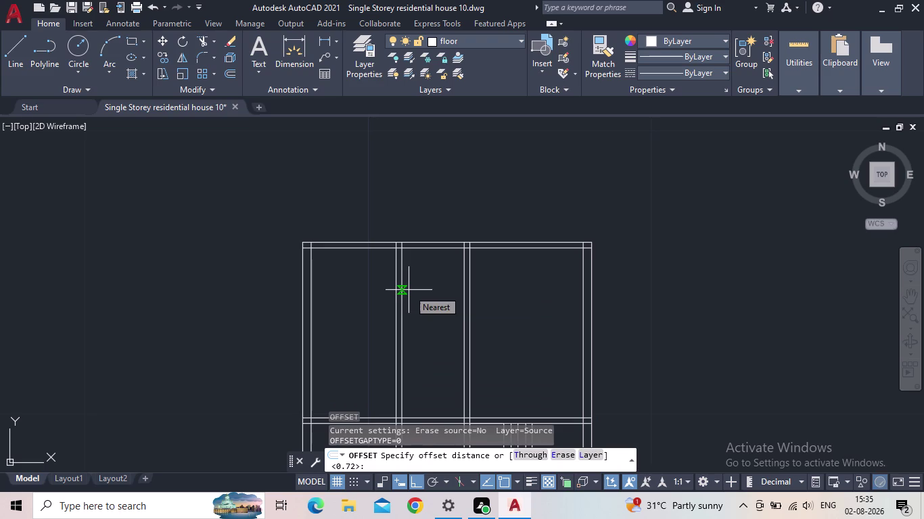
text(1.2)
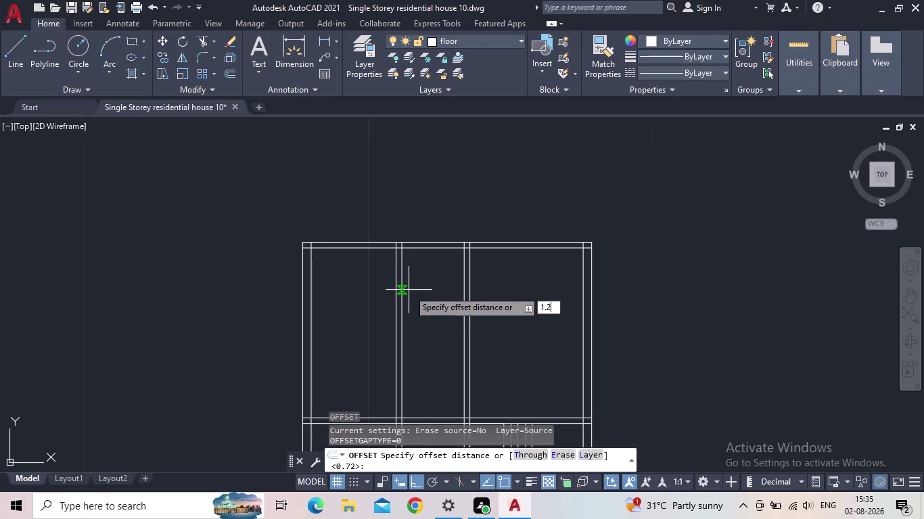
key(Return)
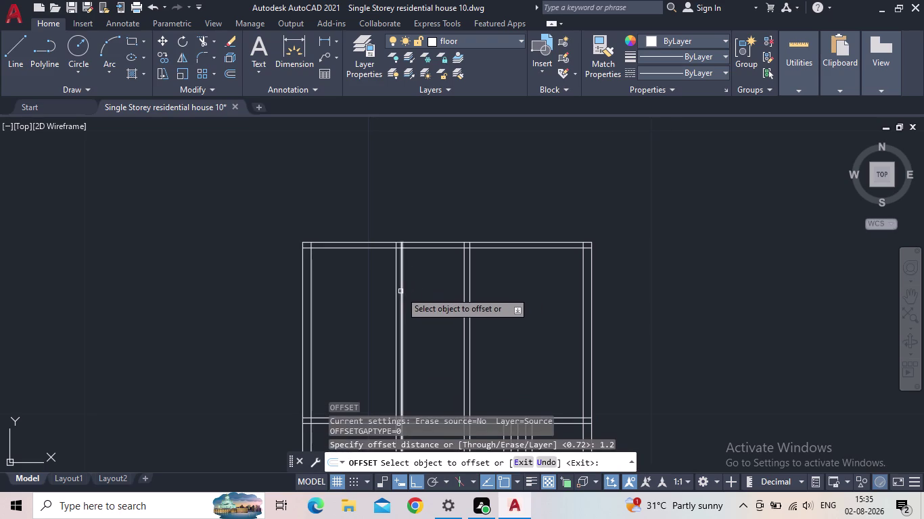
drag(400, 291, 420, 292)
click(449, 290)
key(Escape)
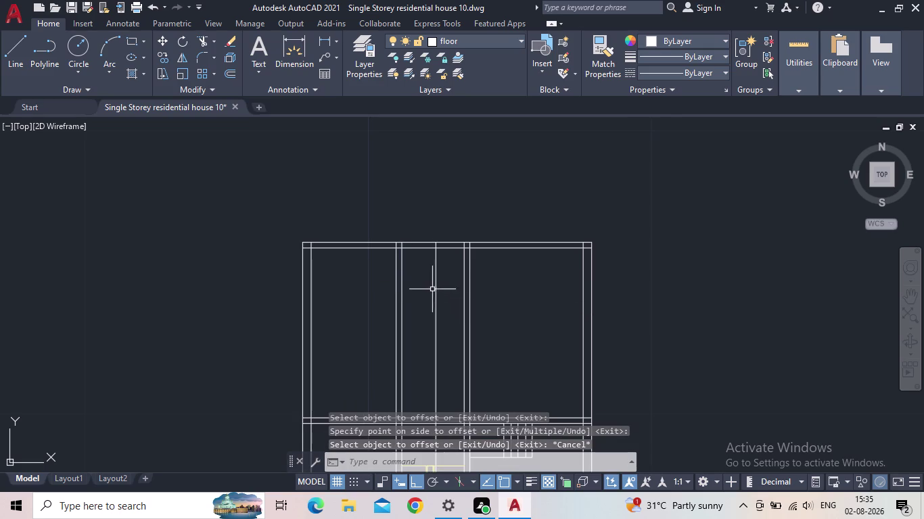
Offset the top inner wall line 2 downward.
key(o)
key(Return)
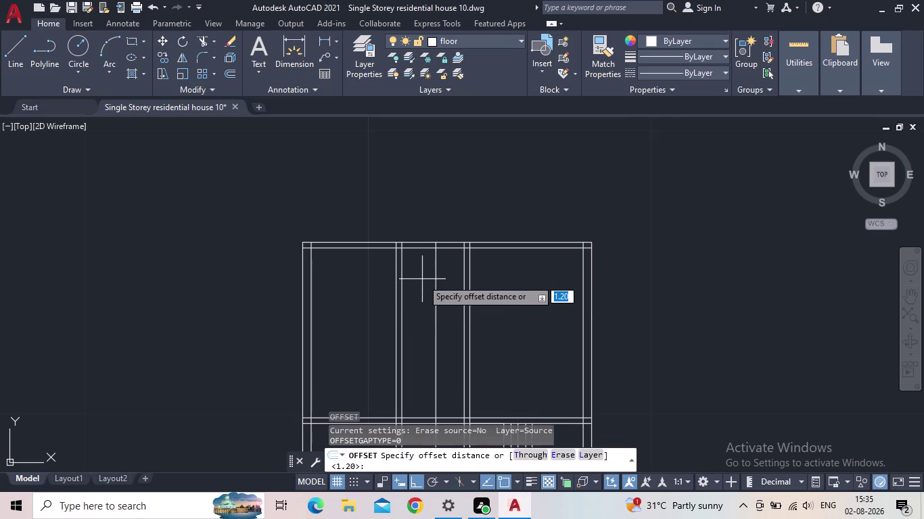
key(2)
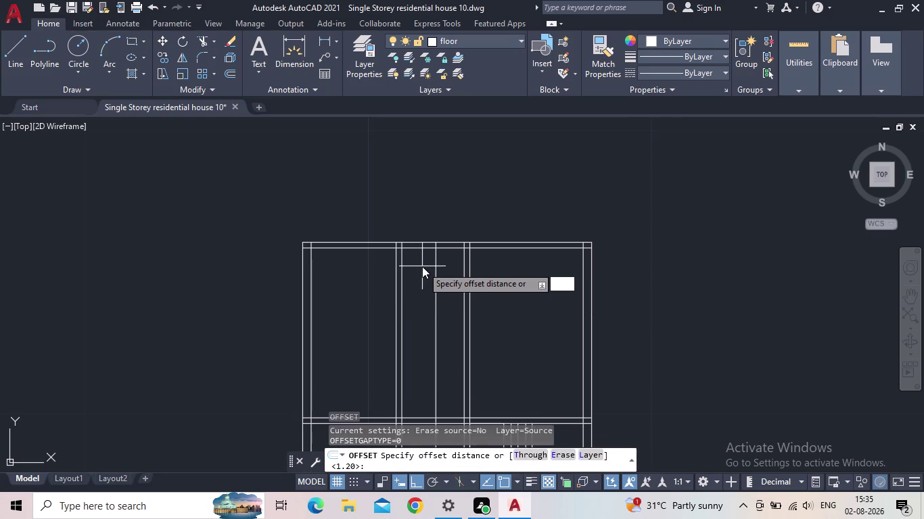
key(Return)
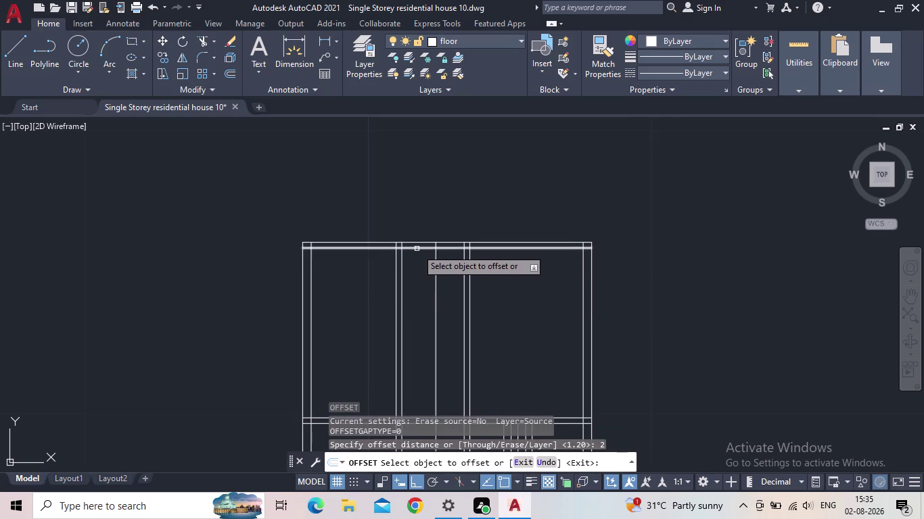
click(416, 249)
click(420, 283)
key(Escape)
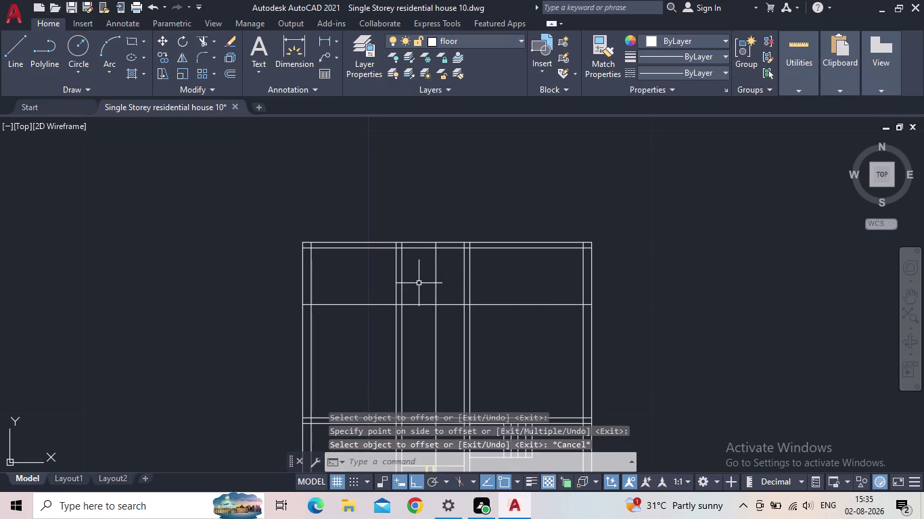
Double the new horizontal line with a 0.20 offset just below it.
key(o)
key(Return)
text(0.2)
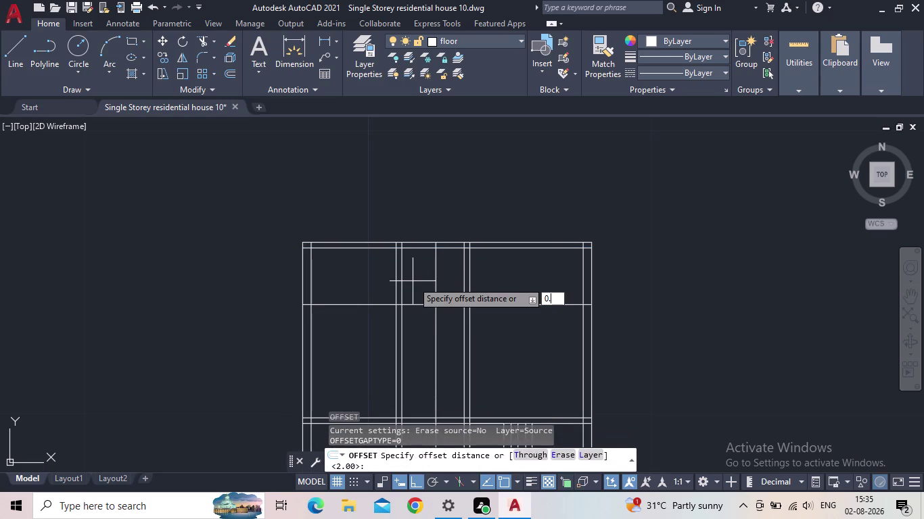
text(0)
key(Return)
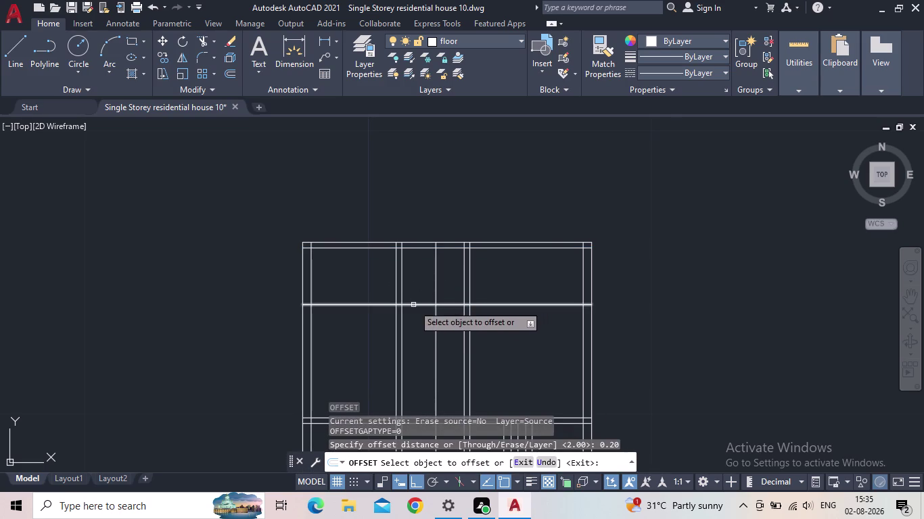
click(413, 305)
click(417, 322)
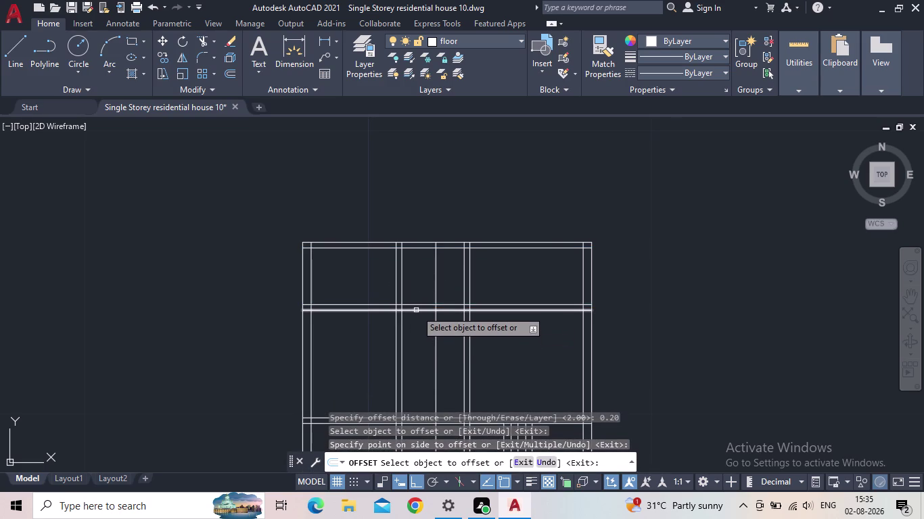
key(Escape)
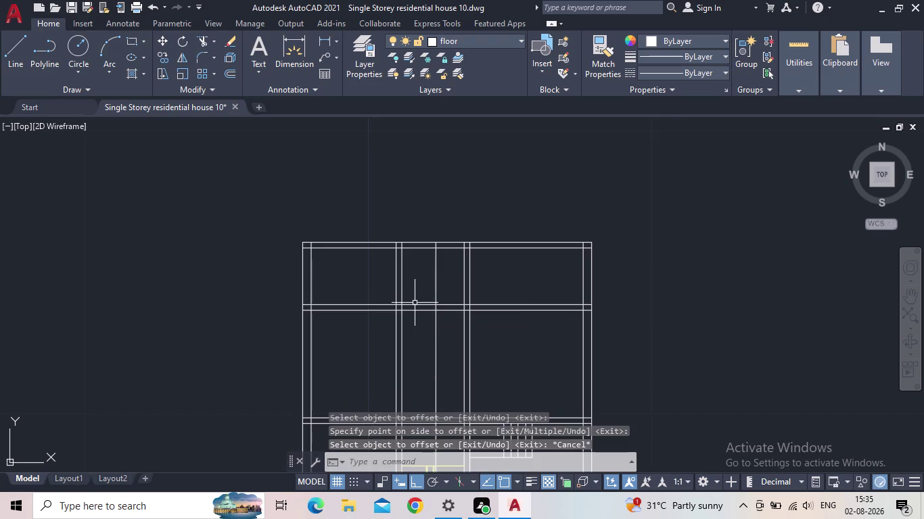
middle_drag(414, 304, 379, 330)
scroll(up, 3)
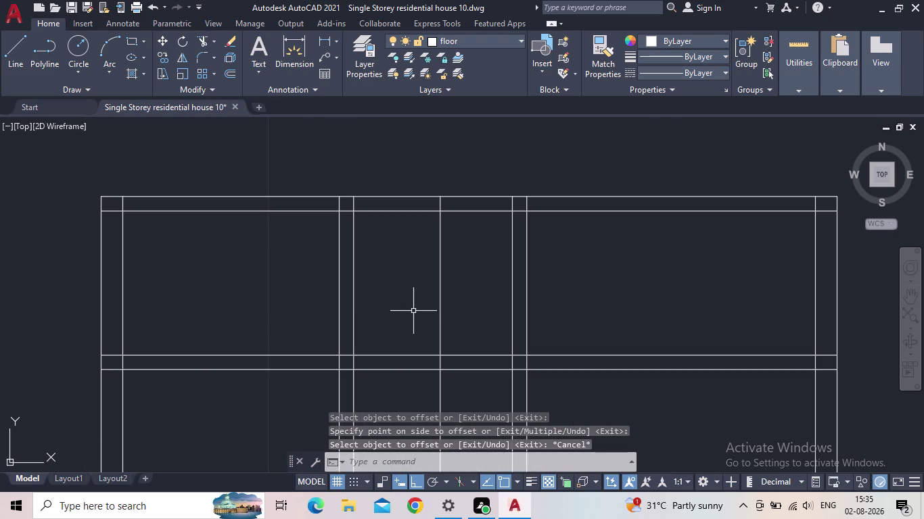
Offset the new vertical upper-room line 0.20 to its right, then center the whole plan.
key(o)
key(Return)
click(410, 317)
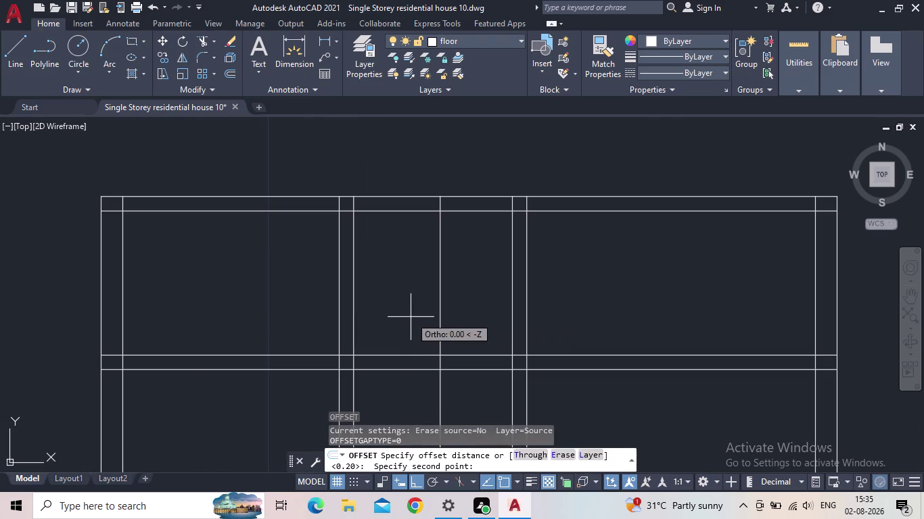
key(Return)
click(442, 307)
click(463, 306)
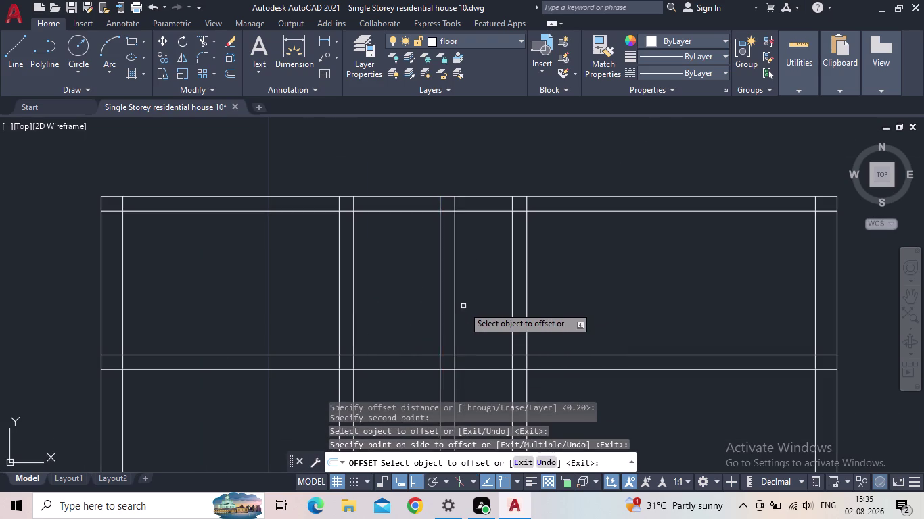
scroll(down, 3)
middle_drag(458, 318, 453, 333)
key(Escape)
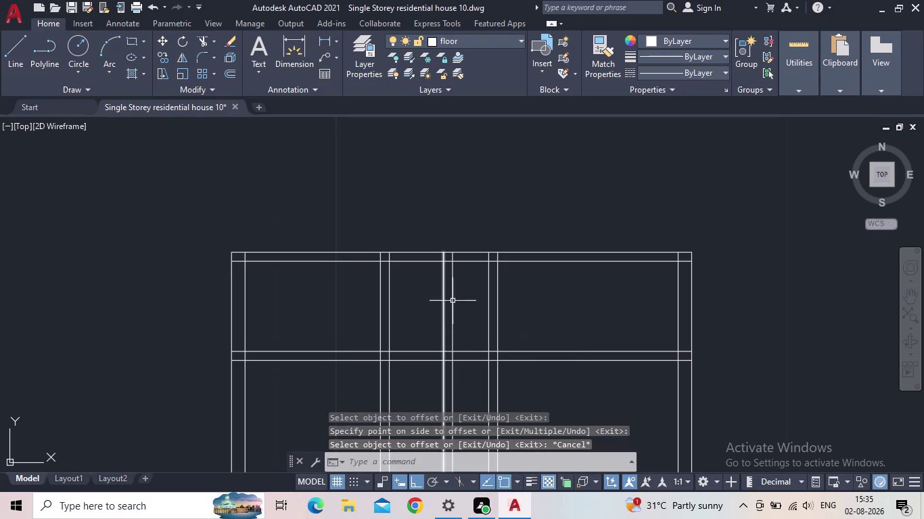
scroll(down, 3)
middle_drag(464, 320, 475, 282)
scroll(down, 3)
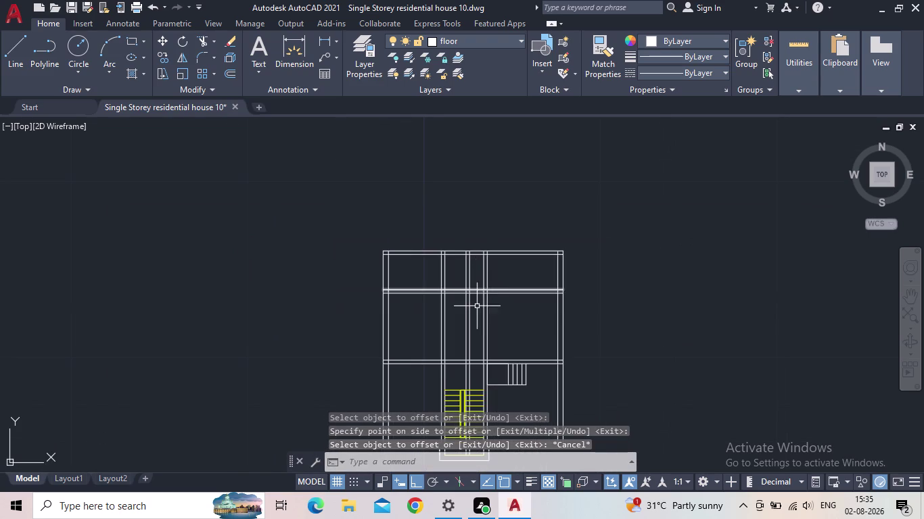
middle_drag(474, 318, 478, 261)
Start TRIM and fence across the lines near the stair, then cancel it.
key(t)
key(r)
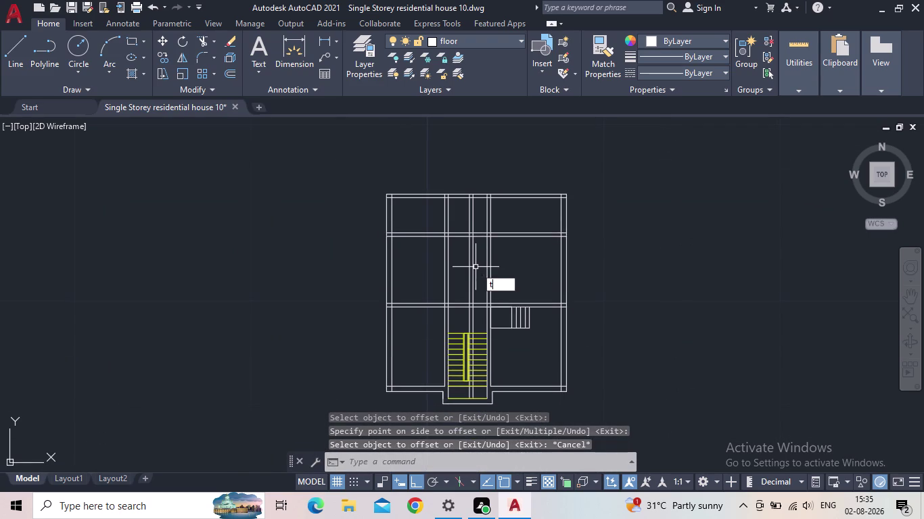
key(Return)
click(478, 265)
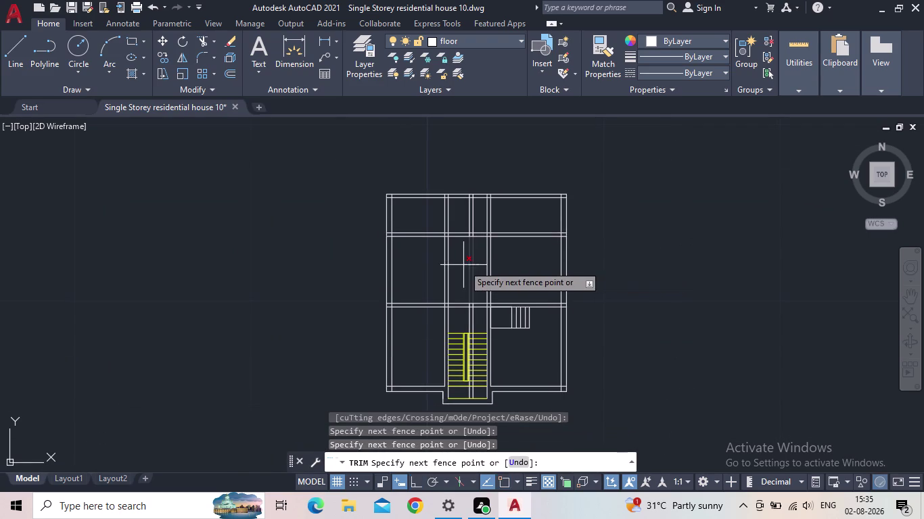
click(464, 266)
key(Escape)
Delete the two leftover line pieces beside the stair and zoom onto the upper rooms.
click(477, 319)
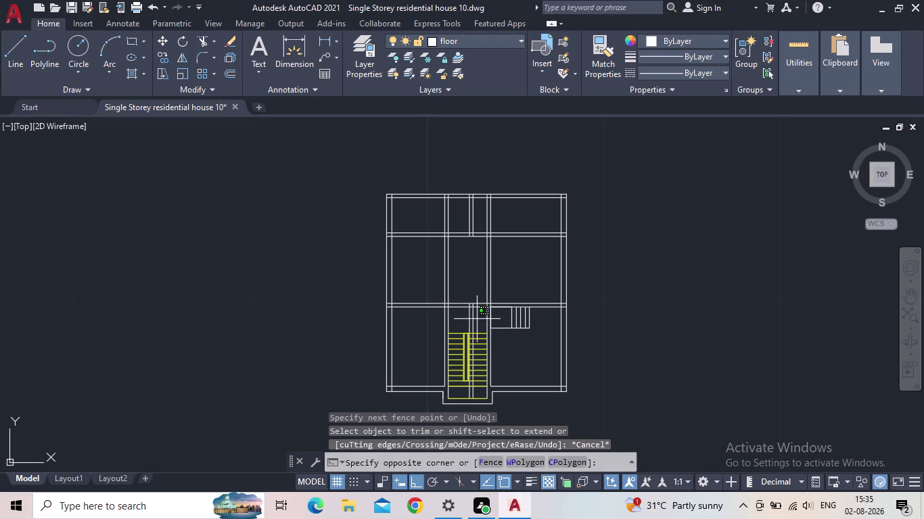
click(467, 319)
key(Delete)
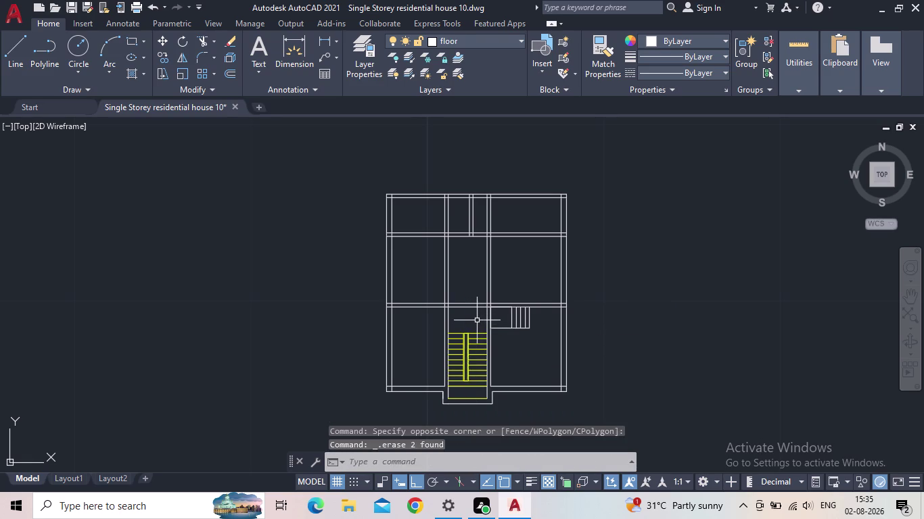
middle_drag(470, 271, 457, 374)
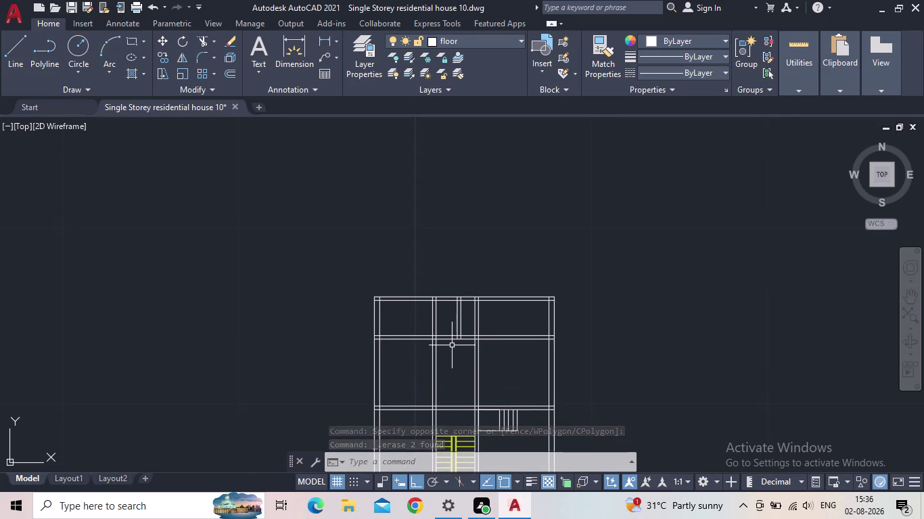
scroll(up, 3)
scroll(up, 3)
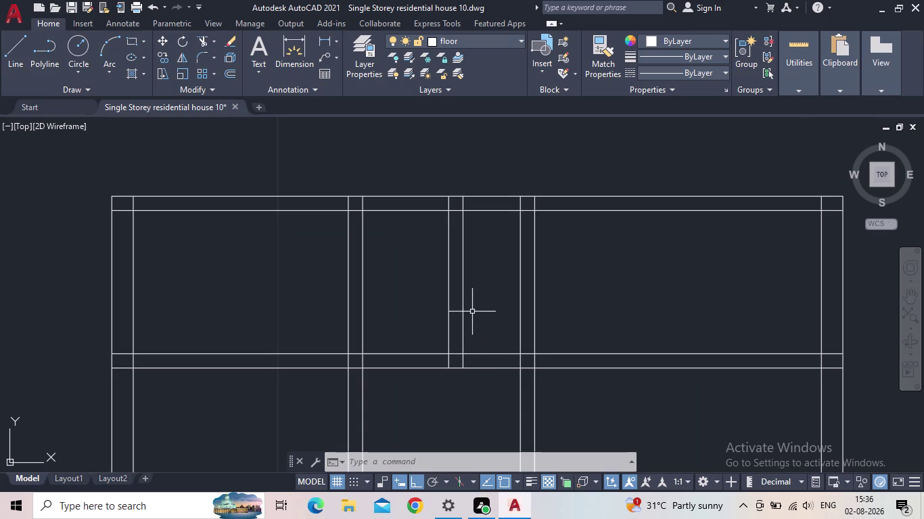
Offset the upper wall line 0.9 into the upper rooms.
key(o)
key(Return)
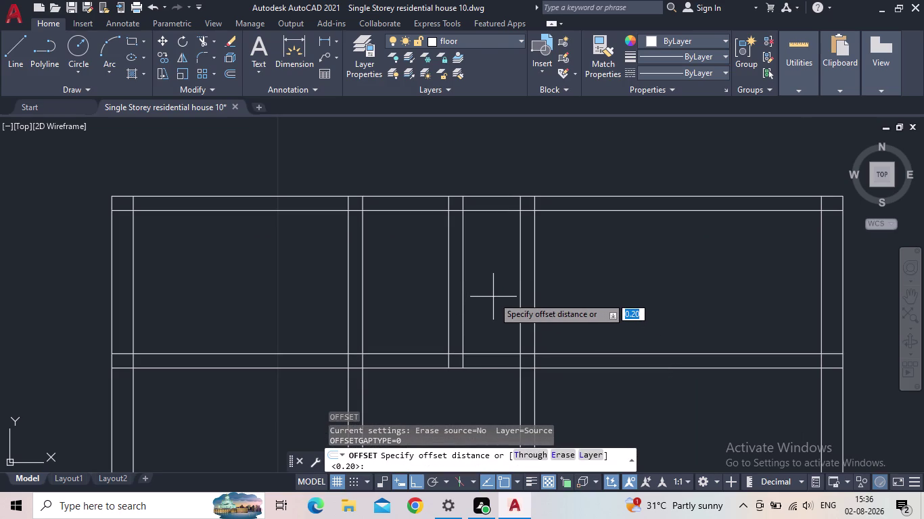
text(0.6)
key(BackSpace)
key(9)
key(Return)
click(491, 209)
click(495, 276)
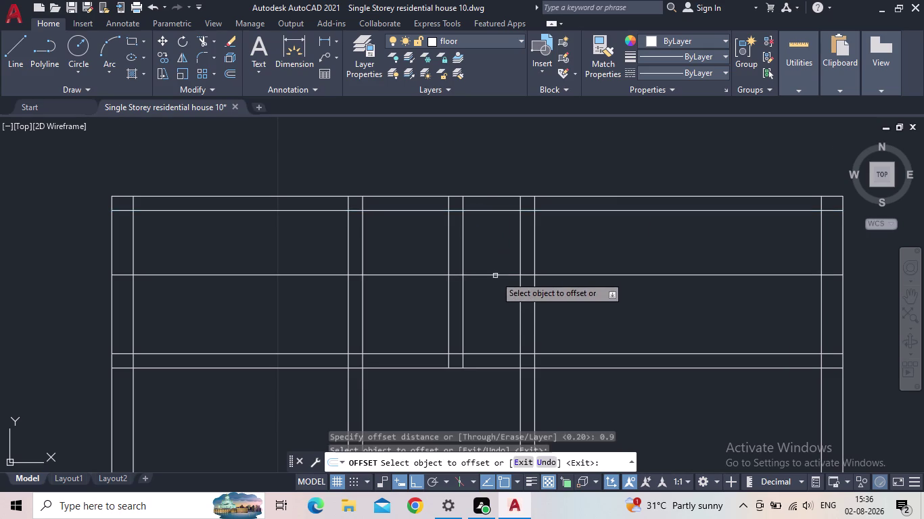
key(Escape)
Offset that new line 0.20 below it to form the second wall line.
key(o)
key(Return)
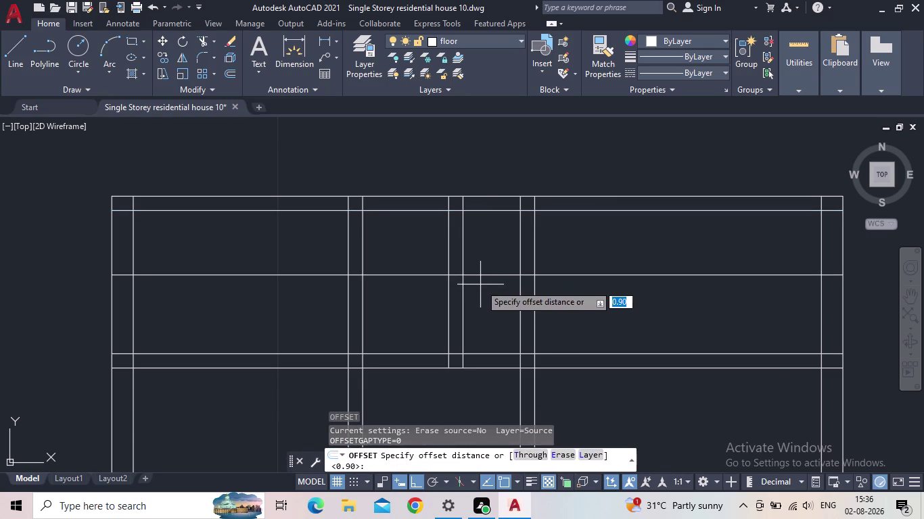
text(0)
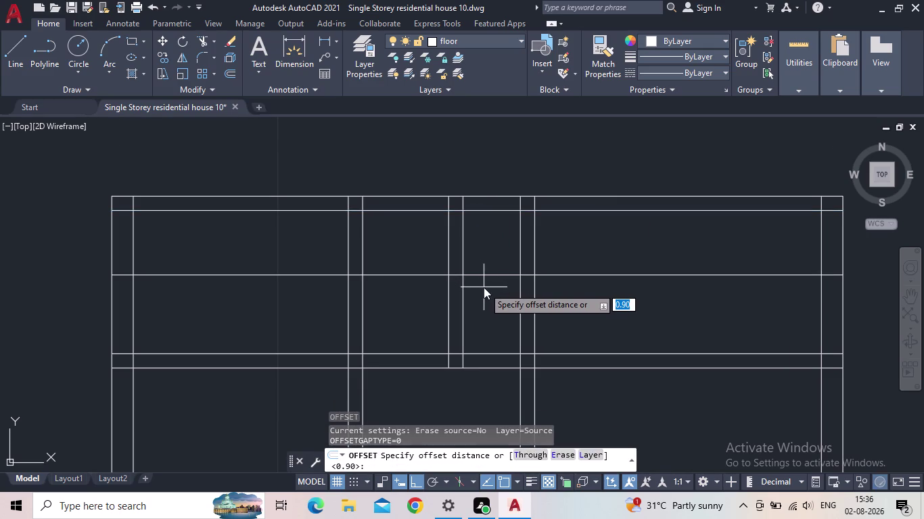
text(.)
text(20)
key(Return)
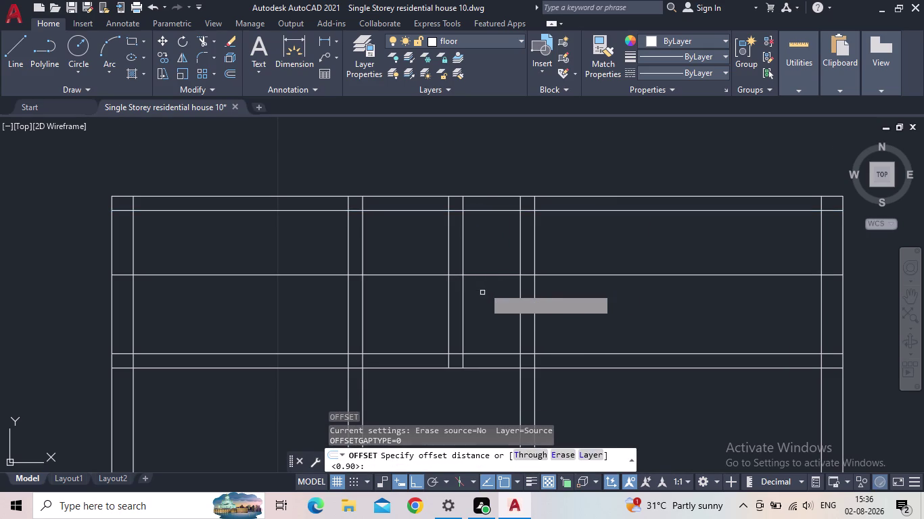
drag(491, 274, 492, 280)
click(491, 299)
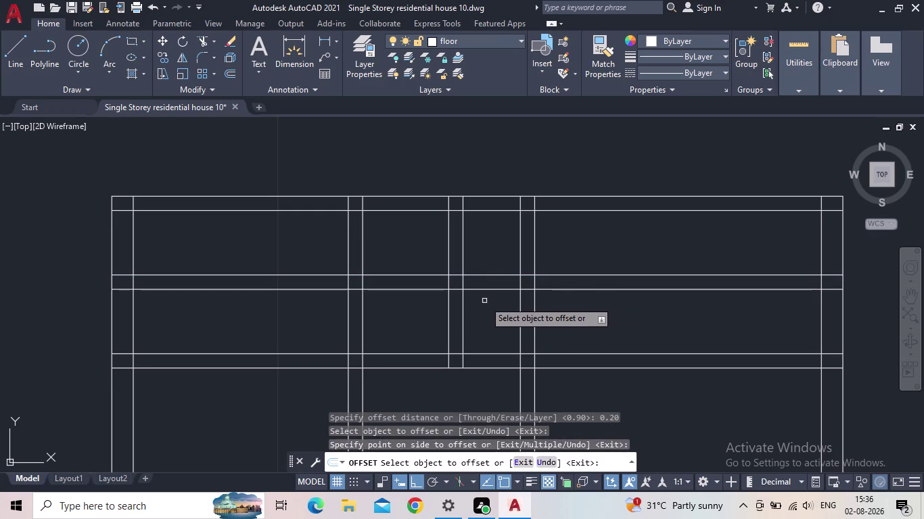
key(Escape)
Trim the new wall lines across the middle and delete the leftover left pieces.
text(tr)
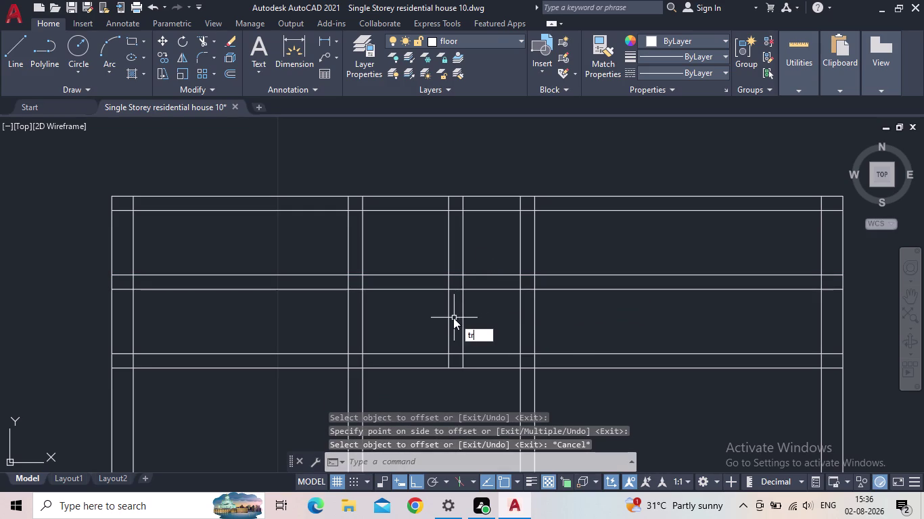
key(Return)
drag(416, 312, 418, 305)
click(418, 262)
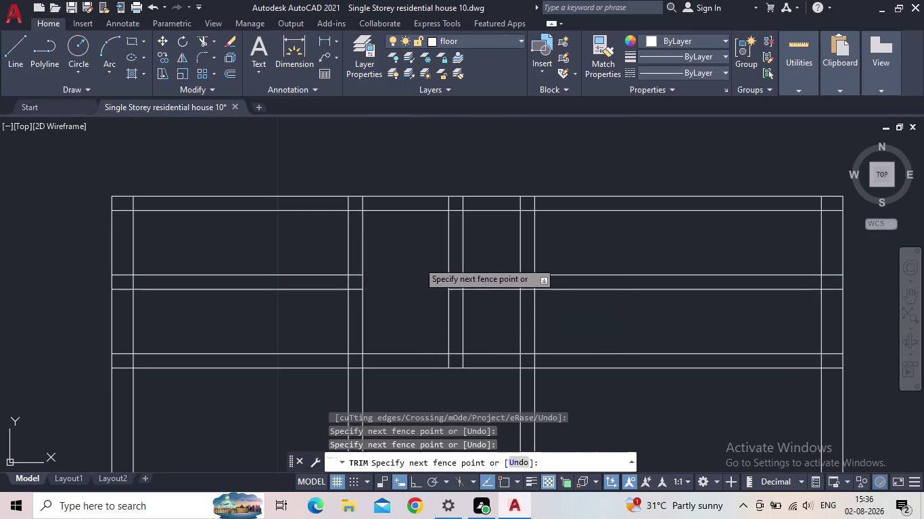
scroll(down, 3)
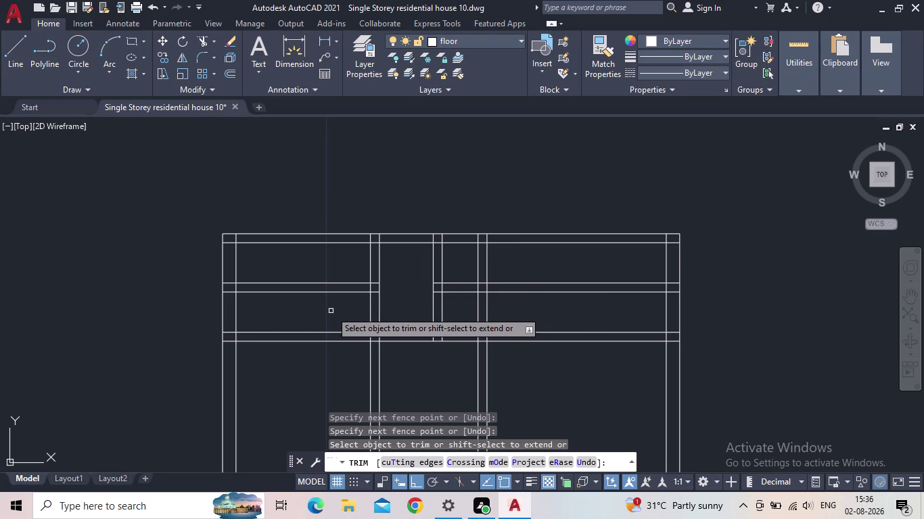
key(Escape)
click(327, 314)
click(307, 279)
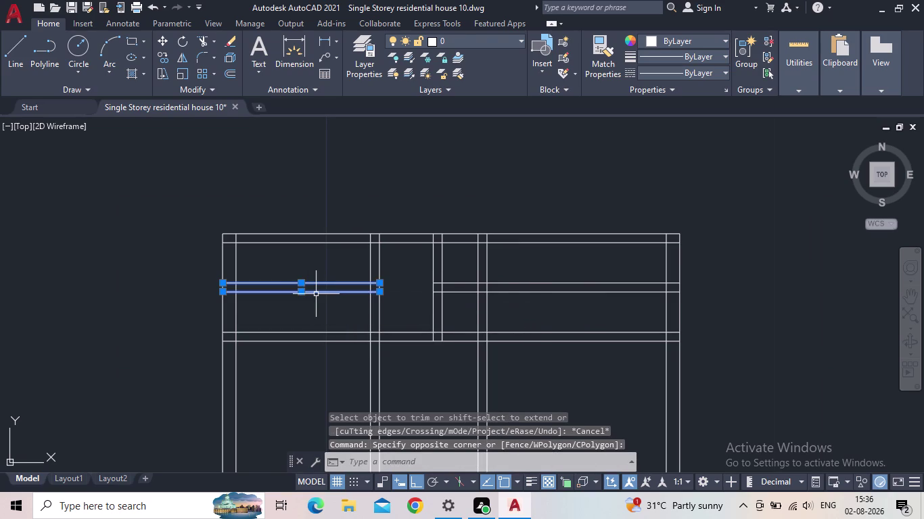
key(Delete)
Trim the overlapping wall line ends back to the partition.
key(t)
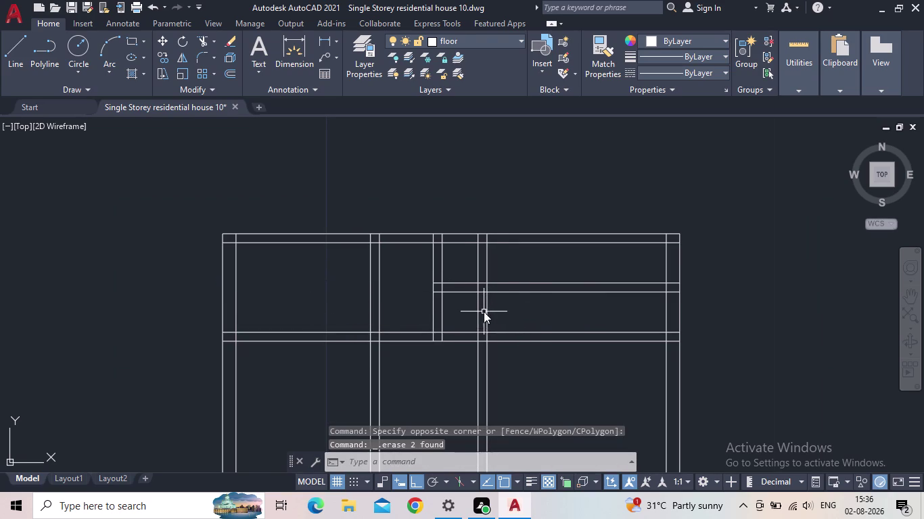
key(r)
key(Return)
scroll(up, 3)
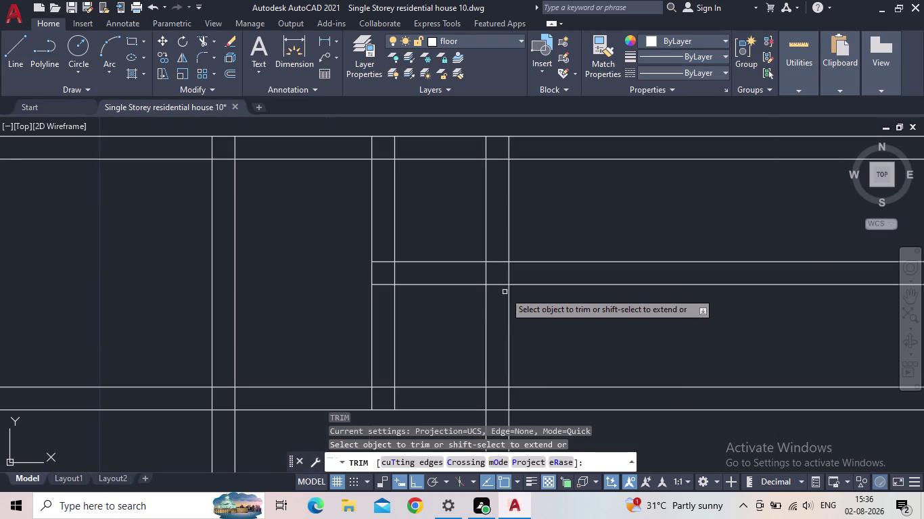
click(496, 292)
click(498, 257)
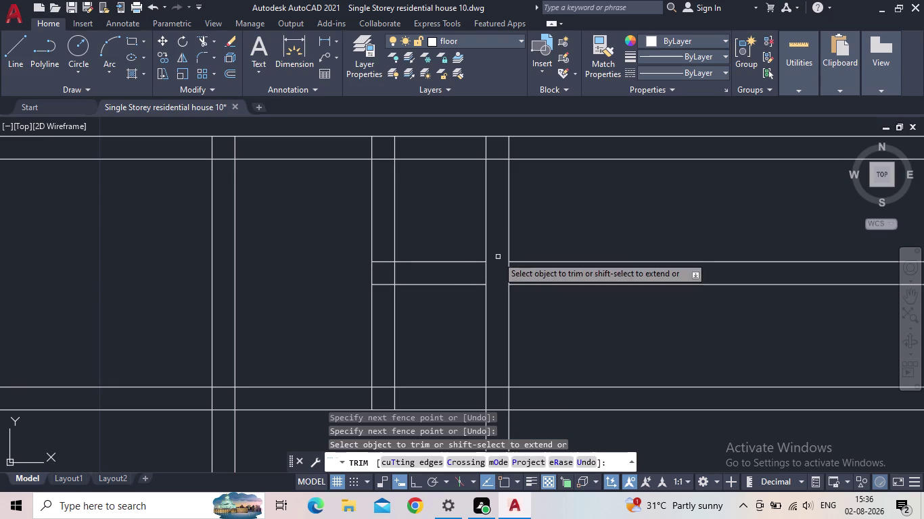
click(382, 293)
click(381, 251)
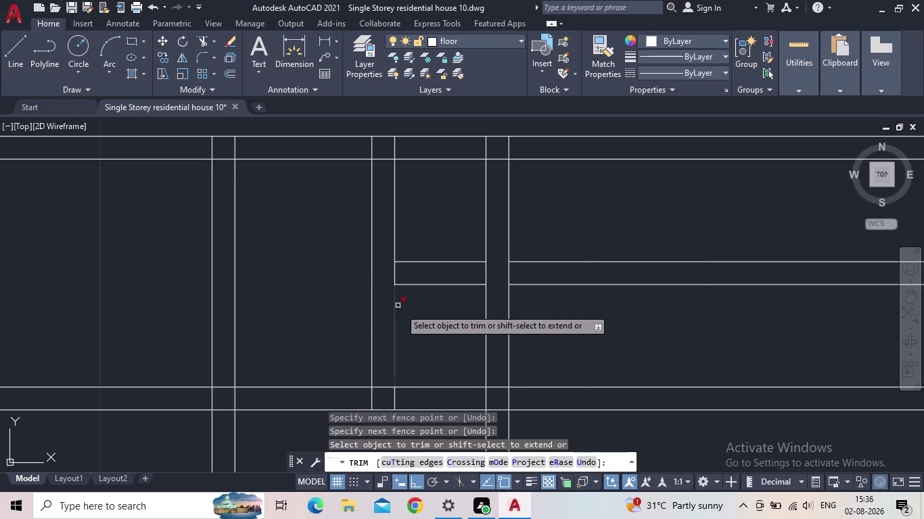
scroll(down, 3)
key(Escape)
Erase the leftover right pieces of the new wall.
drag(537, 332, 534, 322)
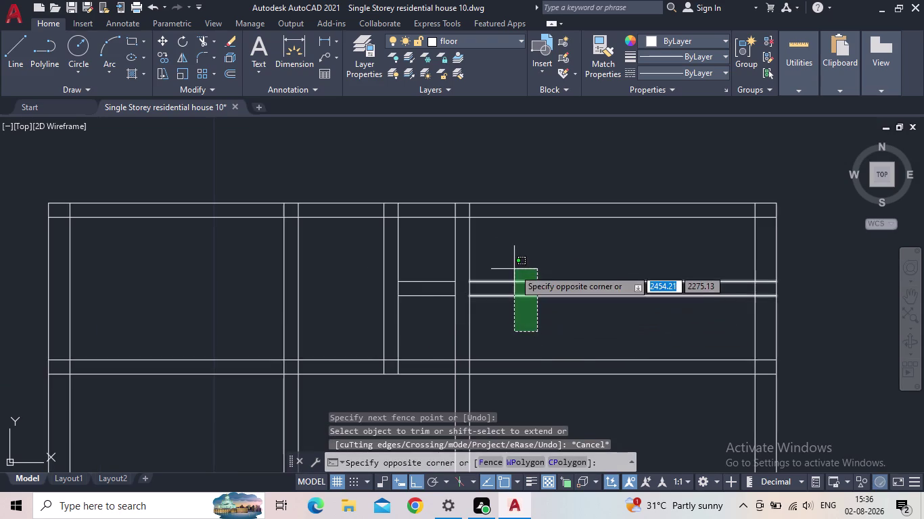
click(514, 269)
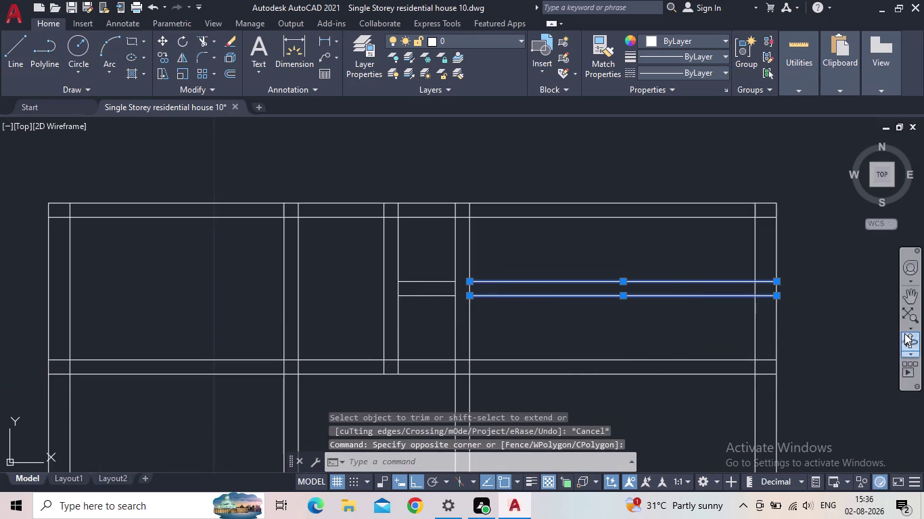
key(Delete)
scroll(down, 3)
Pan across the upper rooms to check the trimmed walls.
middle_drag(733, 322, 716, 300)
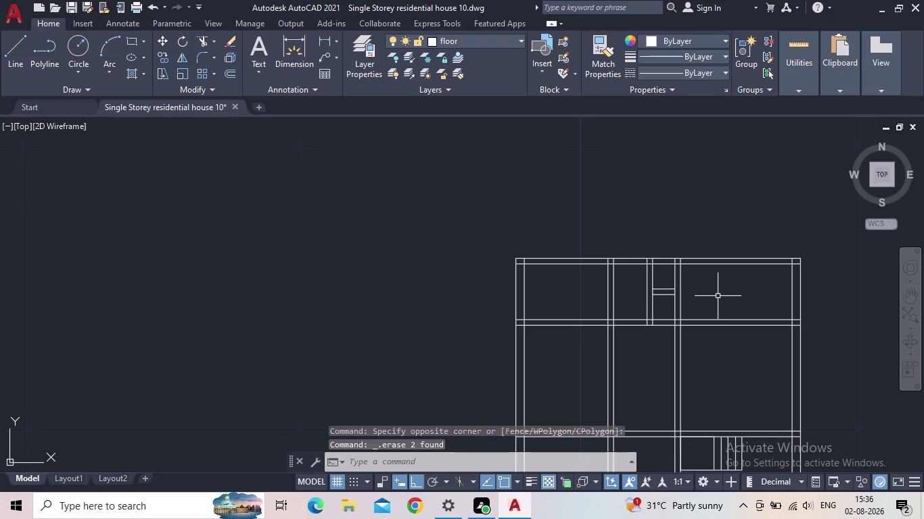
scroll(up, 3)
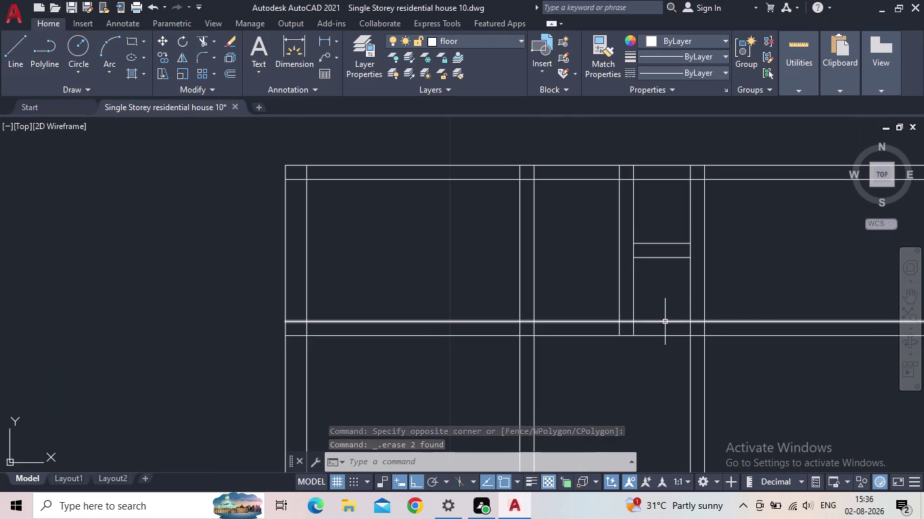
middle_drag(666, 308, 664, 334)
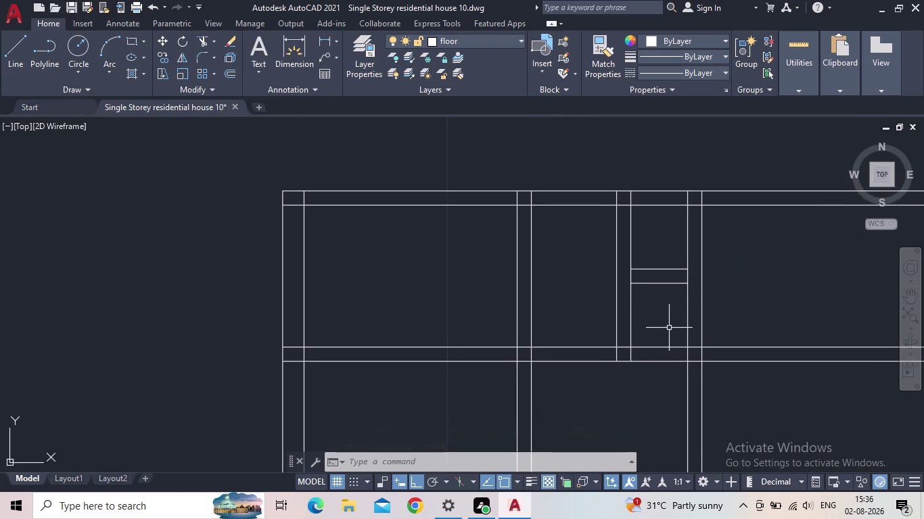
scroll(down, 3)
middle_drag(662, 374, 686, 302)
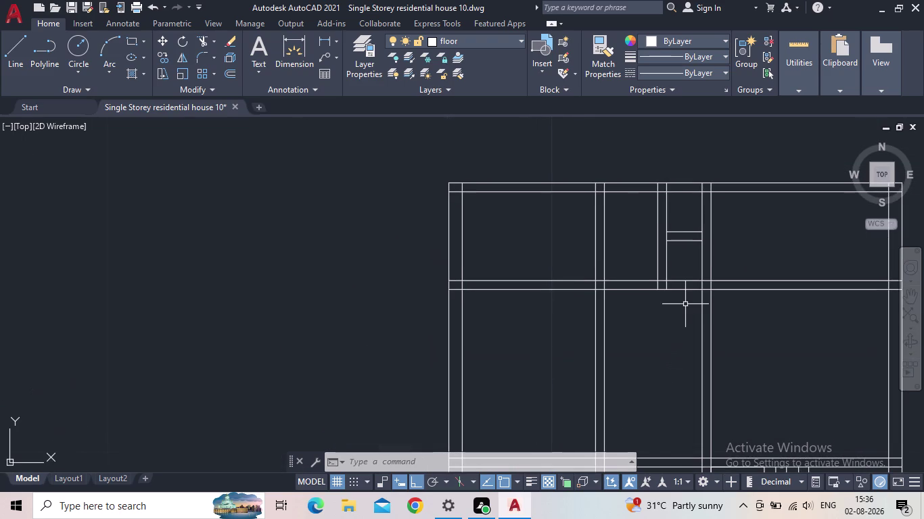